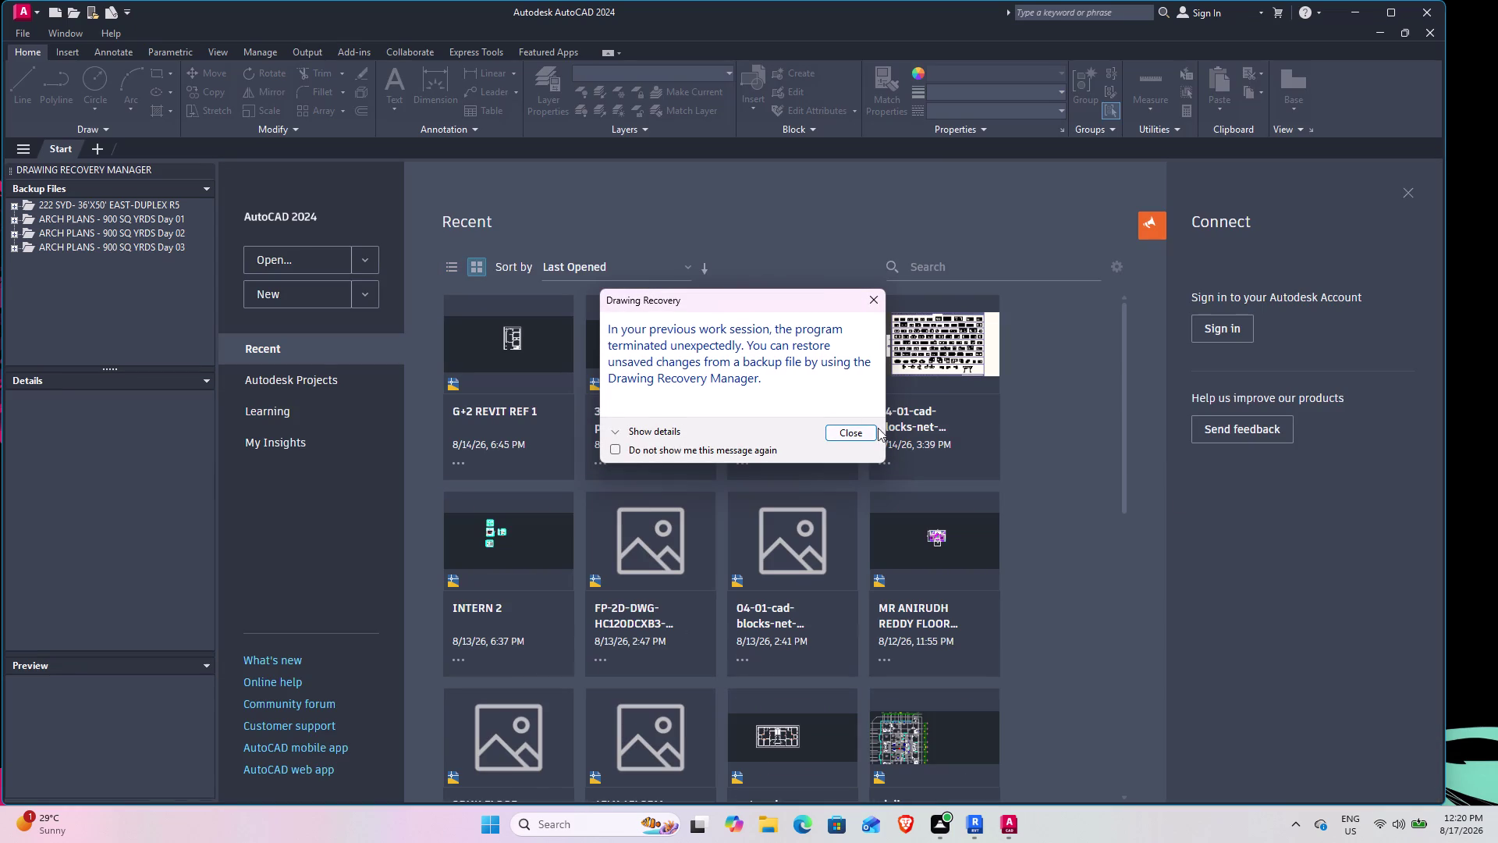
Dismiss the recovery notice and open ARCH PLANS - 900 SQ YRDS Day 03.
click(850, 434)
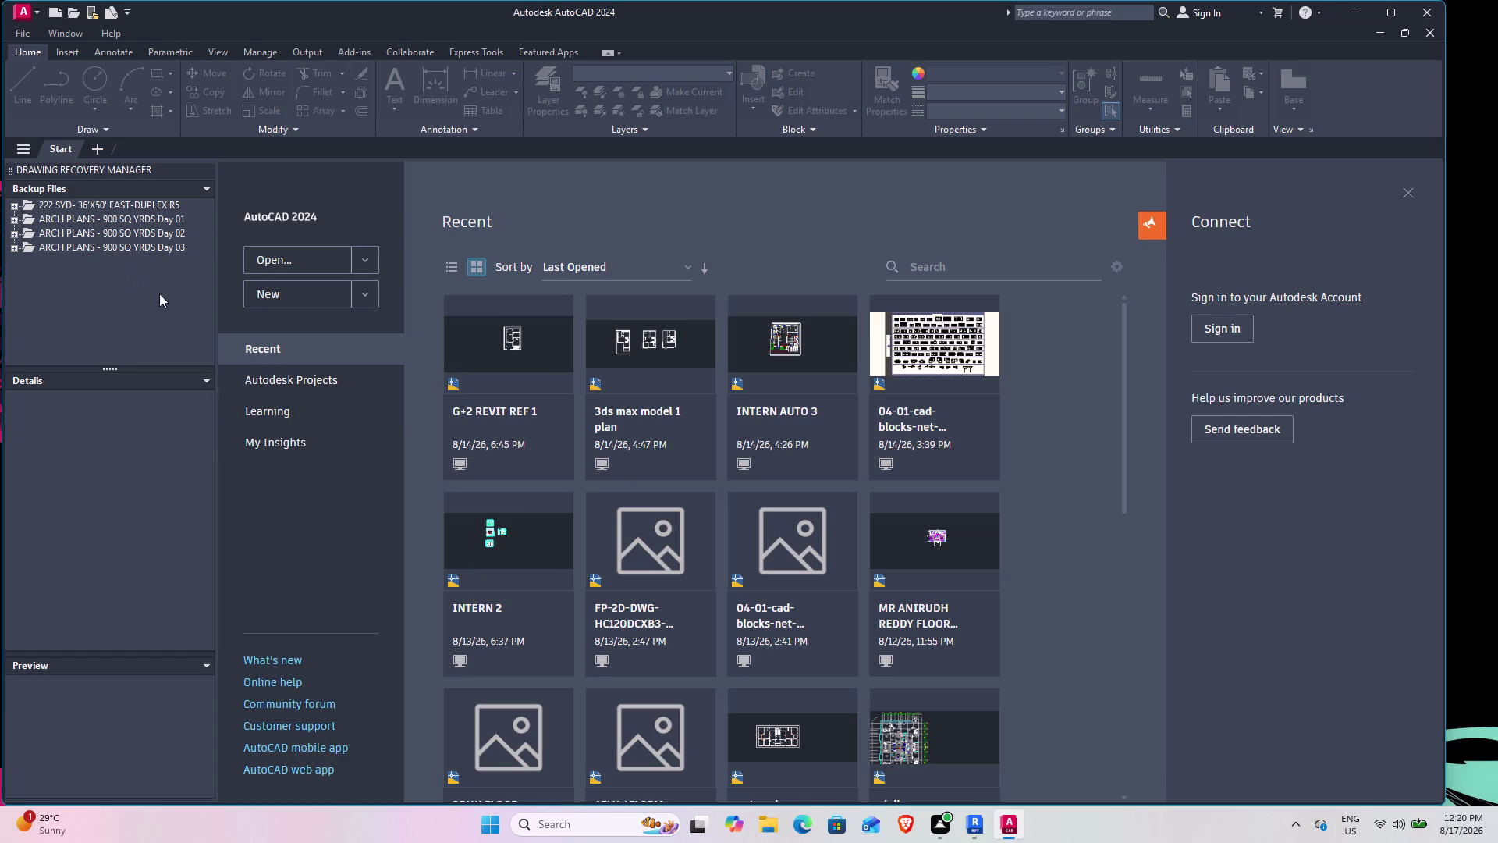
click(87, 246)
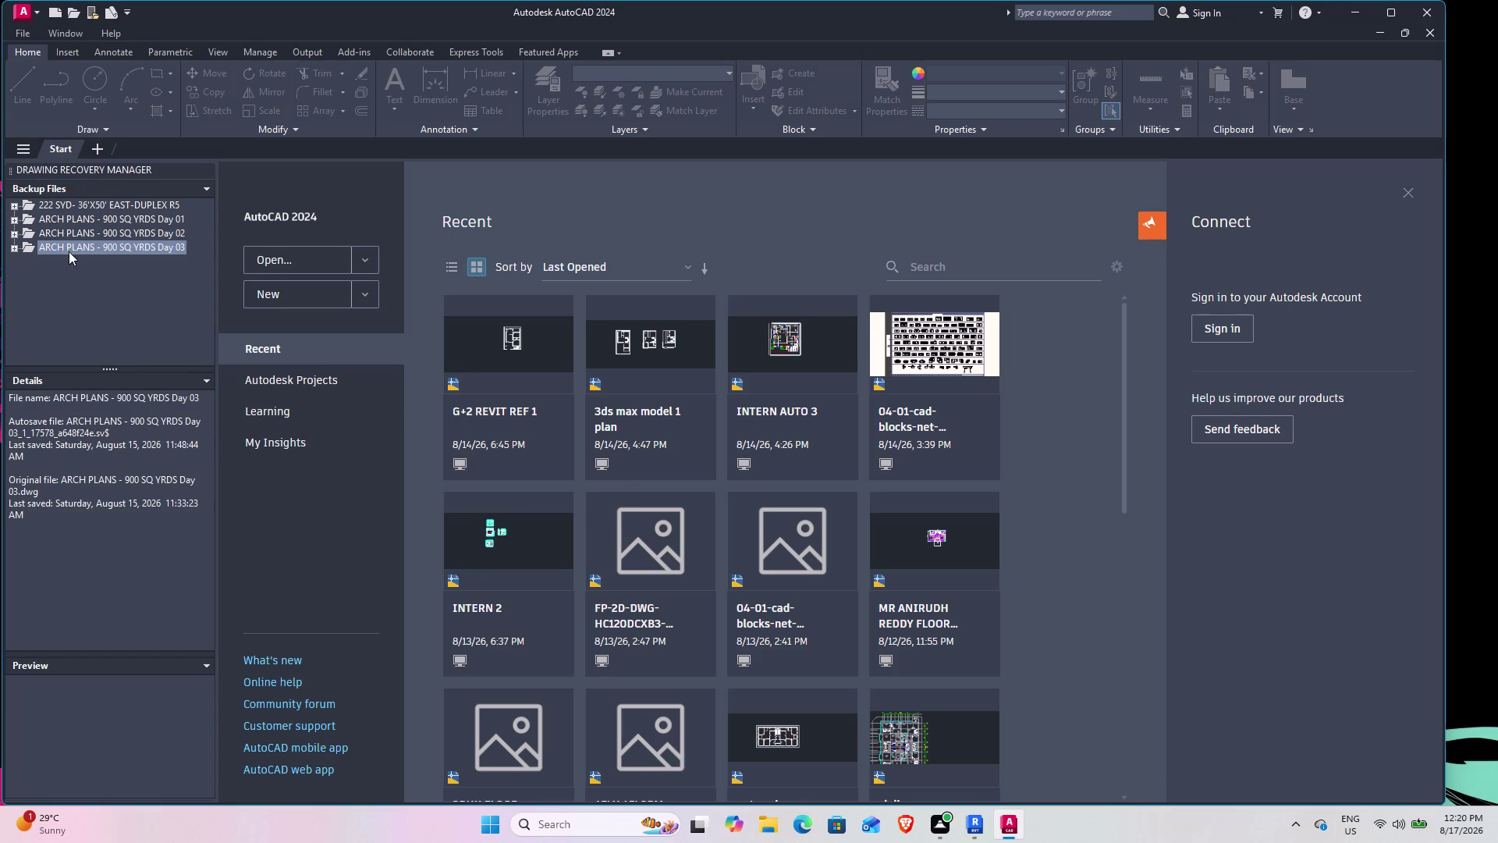
click(290, 261)
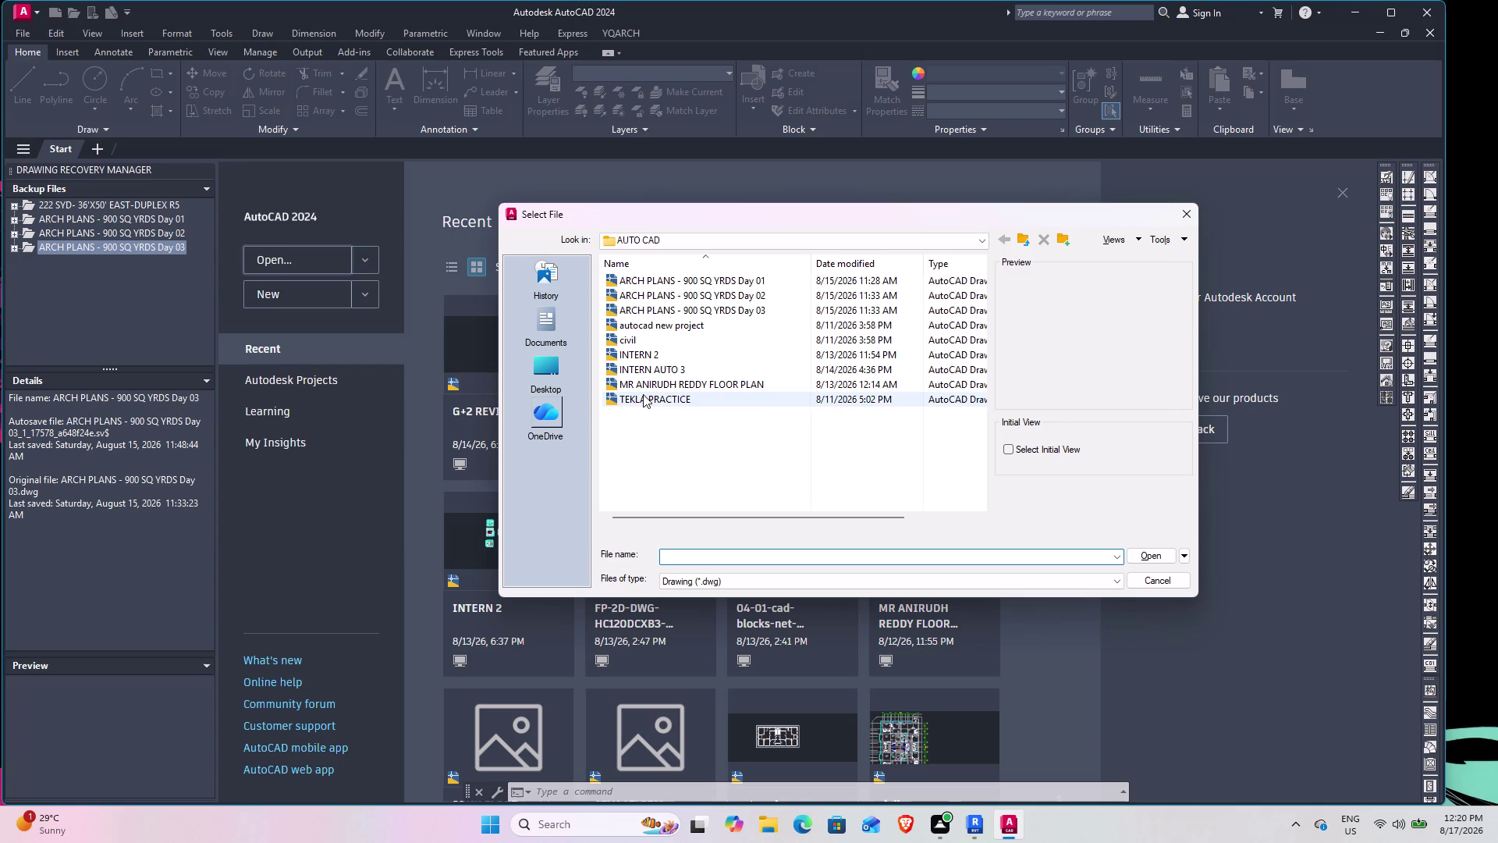
click(750, 309)
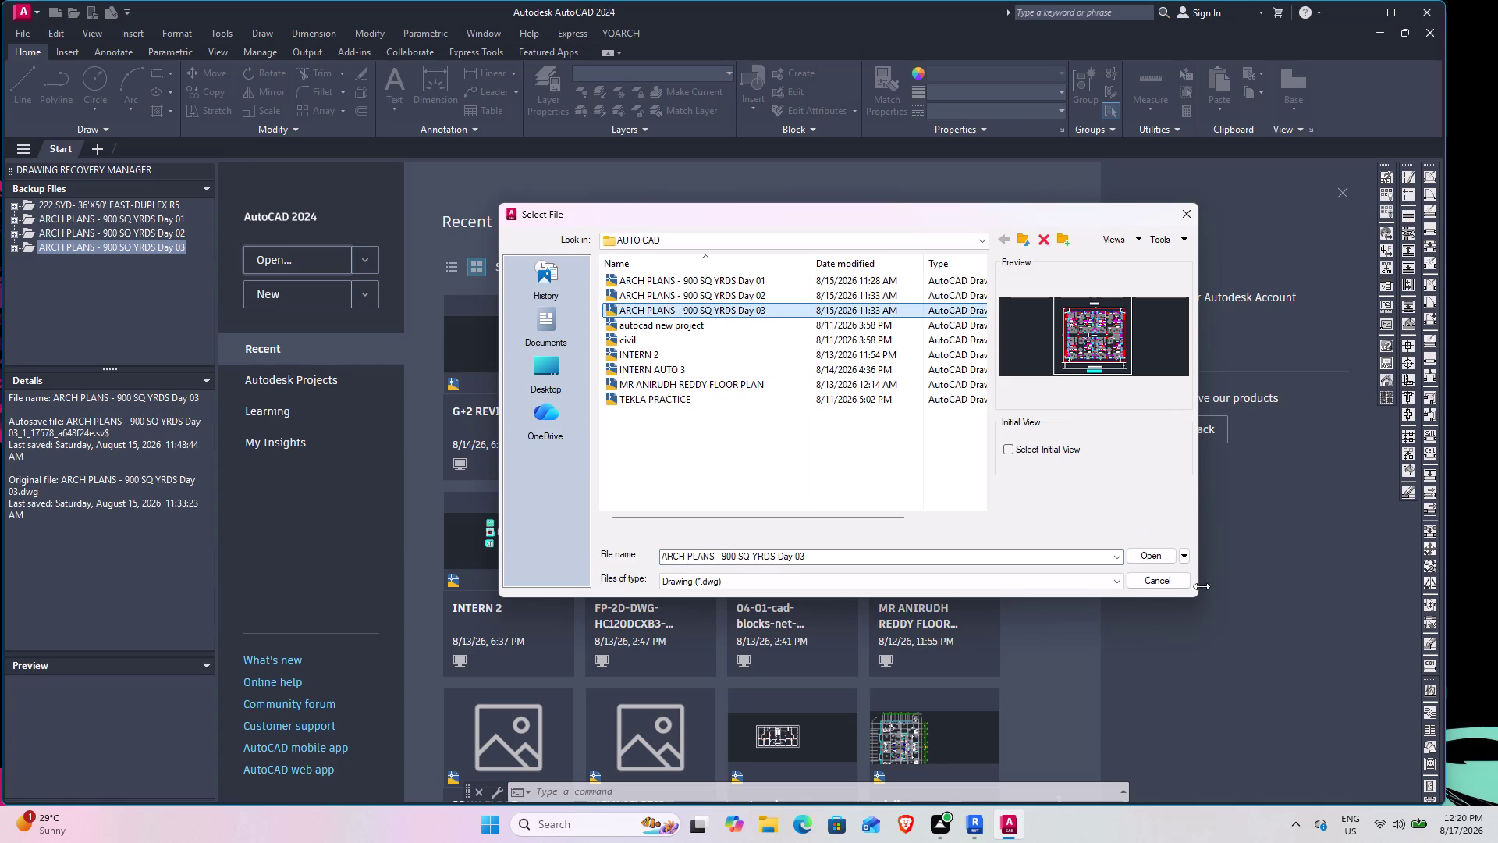
click(1137, 562)
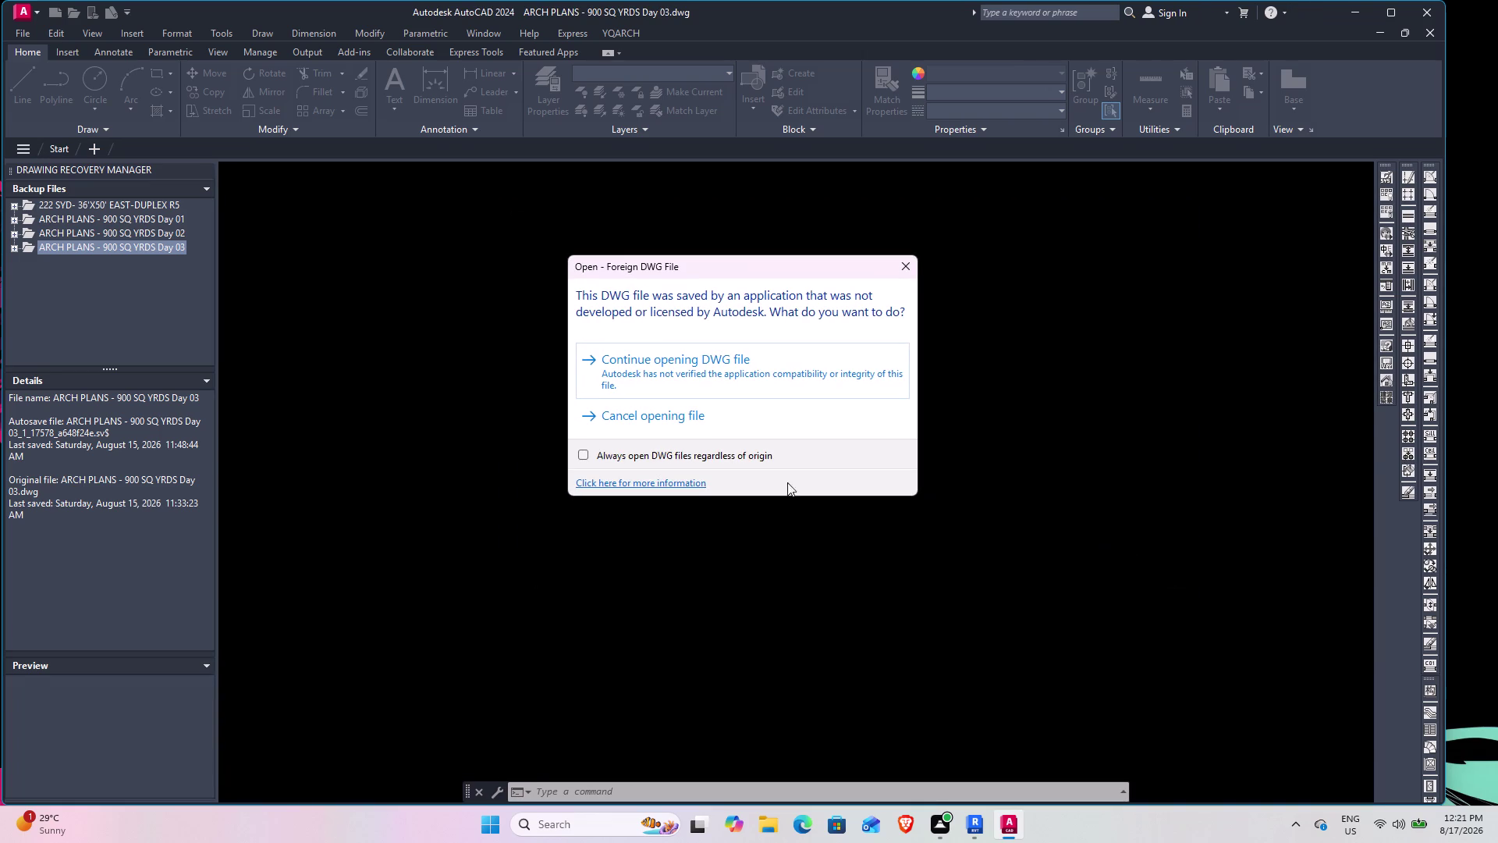
Accept the non-Autodesk DWG and proxy notices, then close Drawing Recovery Manager.
click(711, 373)
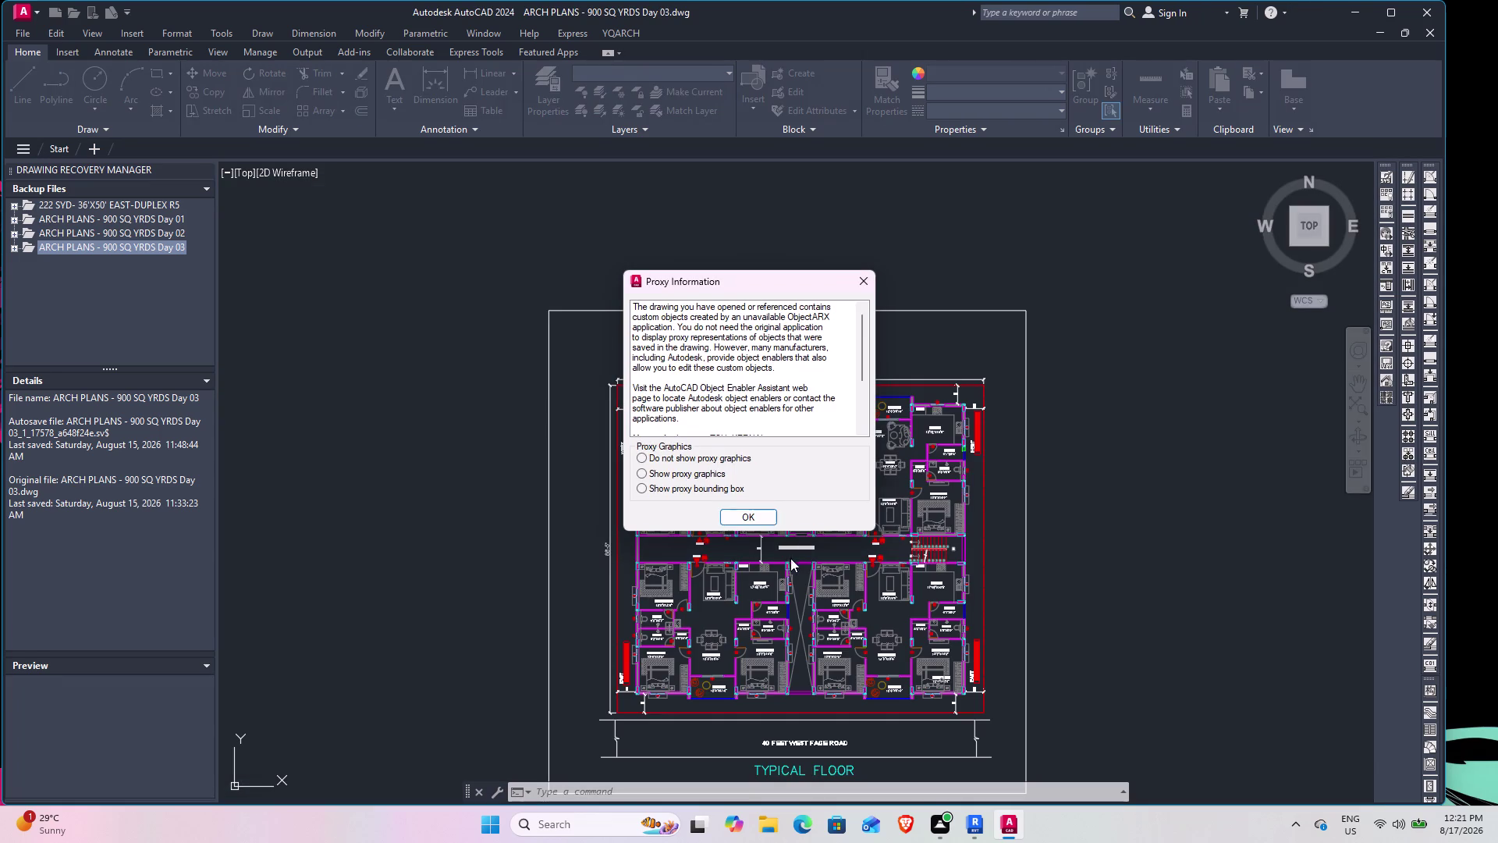
click(750, 521)
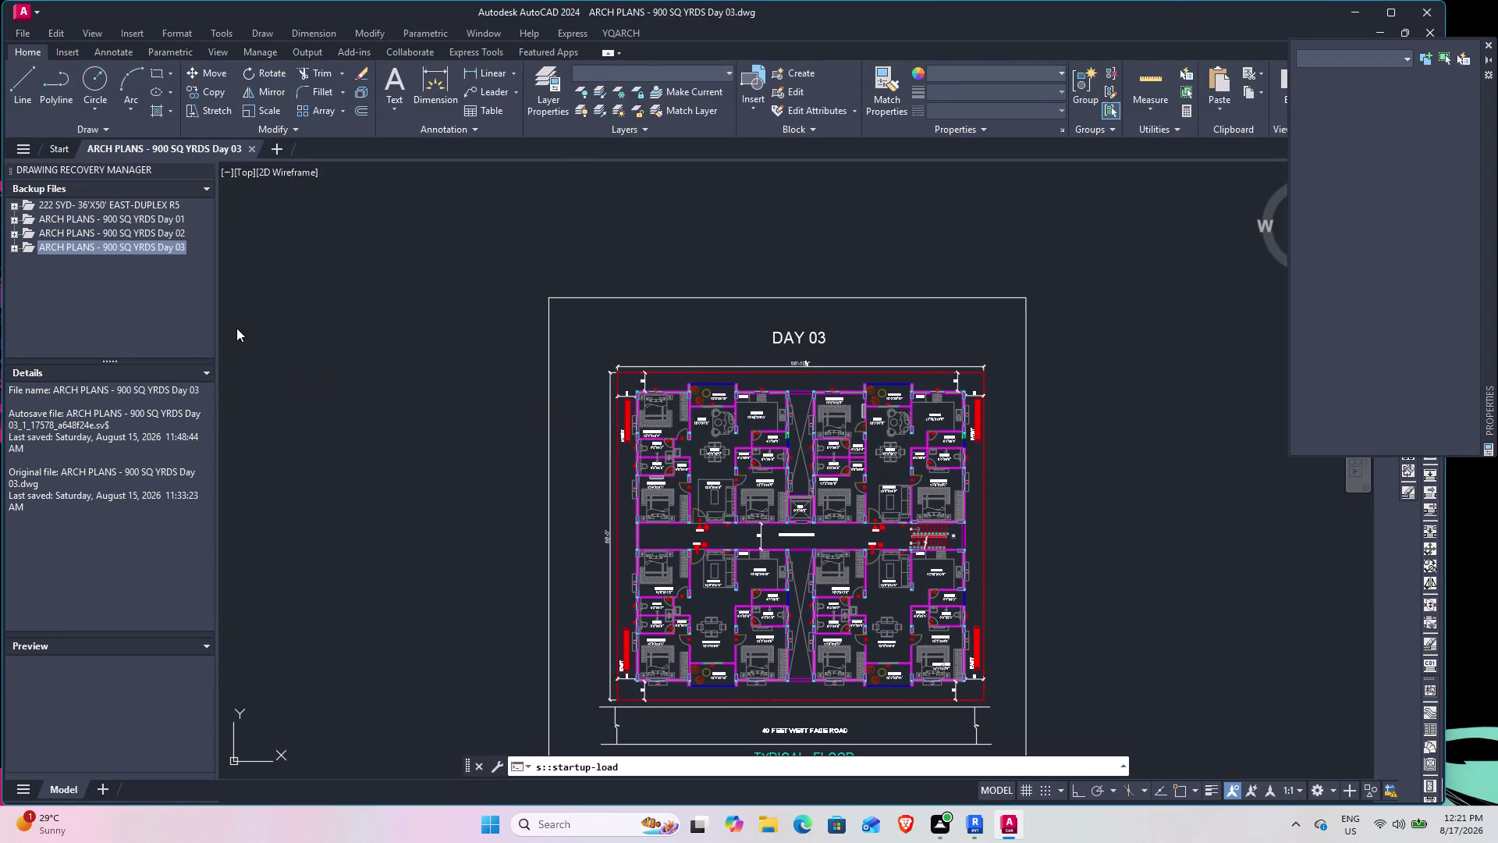
click(654, 391)
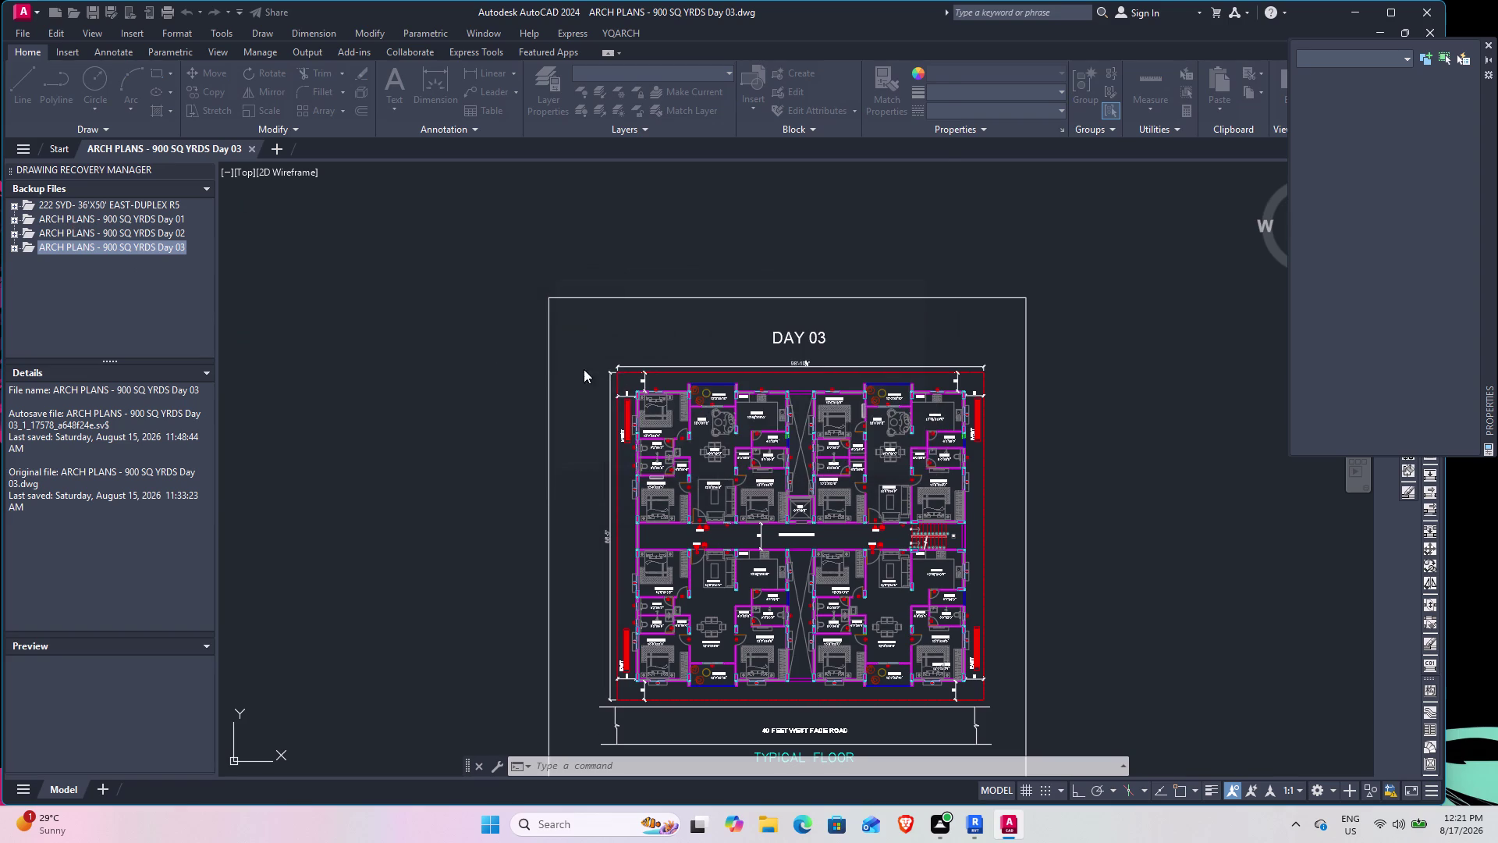
click(50, 85)
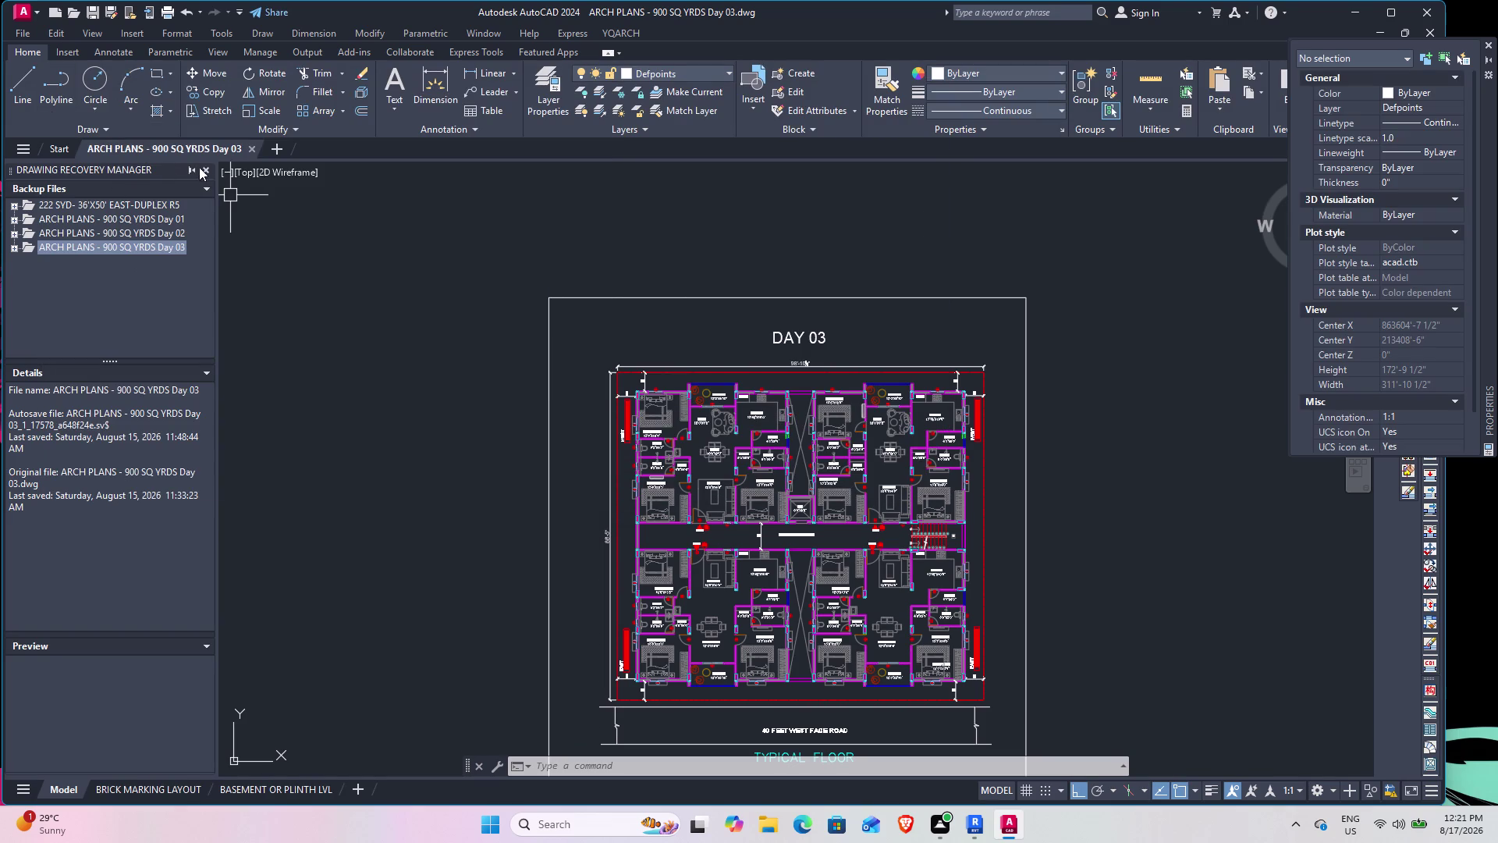
click(206, 168)
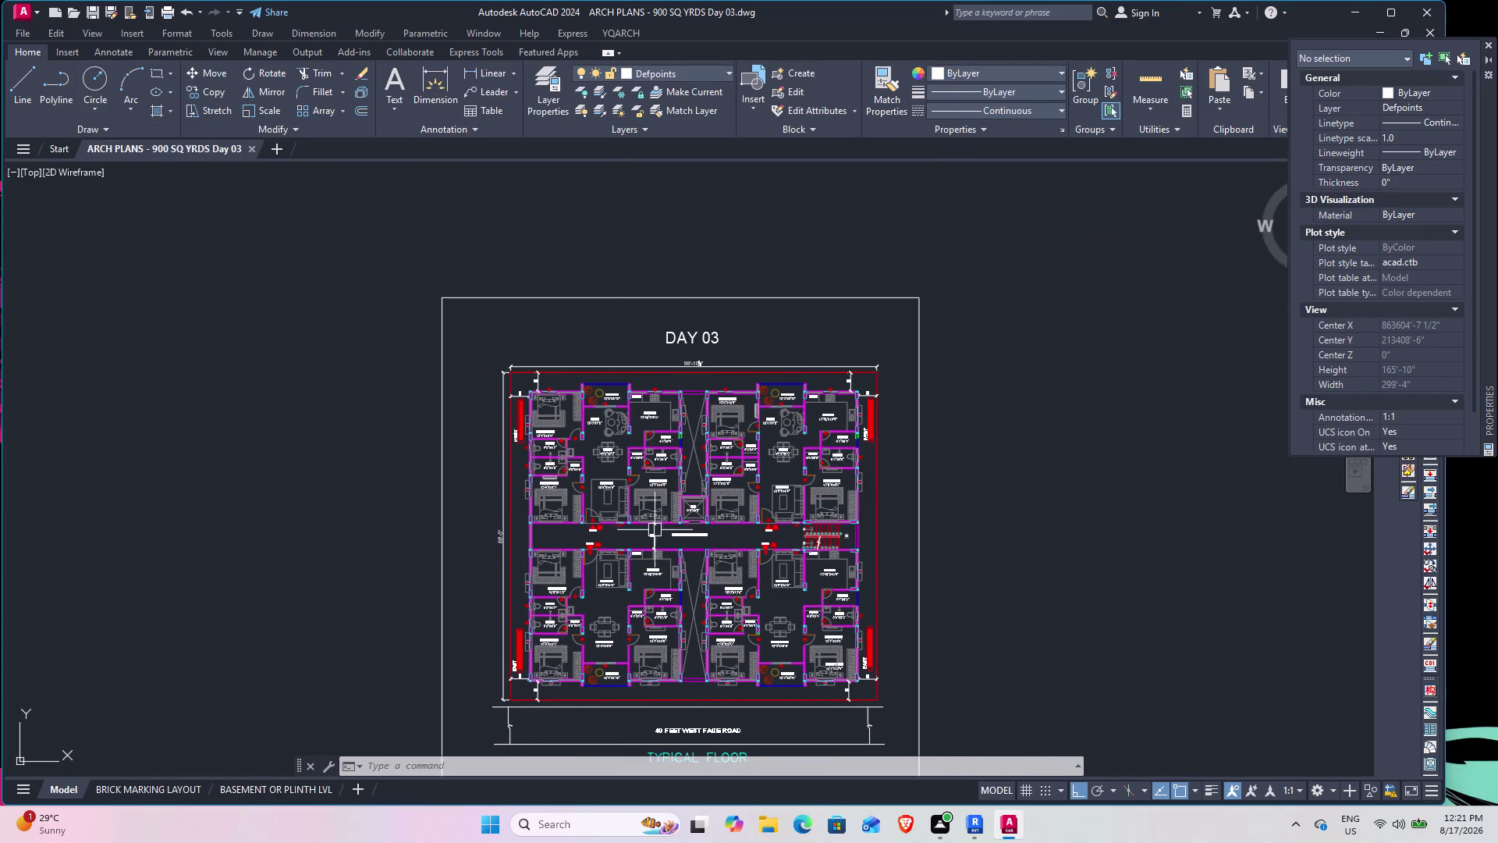
scroll(up, 3)
scroll(down, 3)
middle_drag(528, 648, 528, 630)
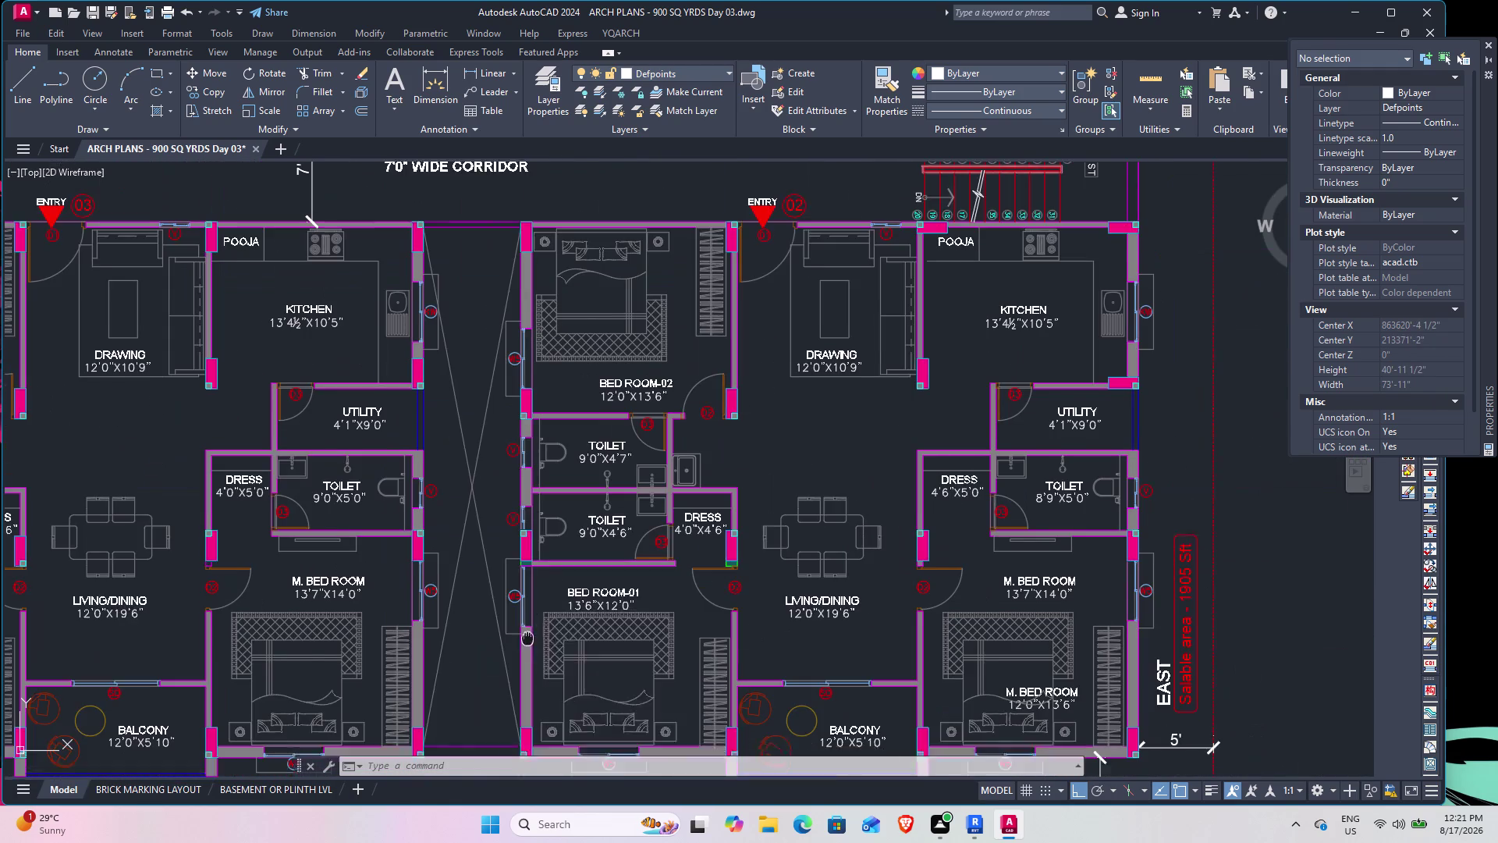
middle_drag(527, 630, 563, 493)
middle_drag(372, 607, 535, 663)
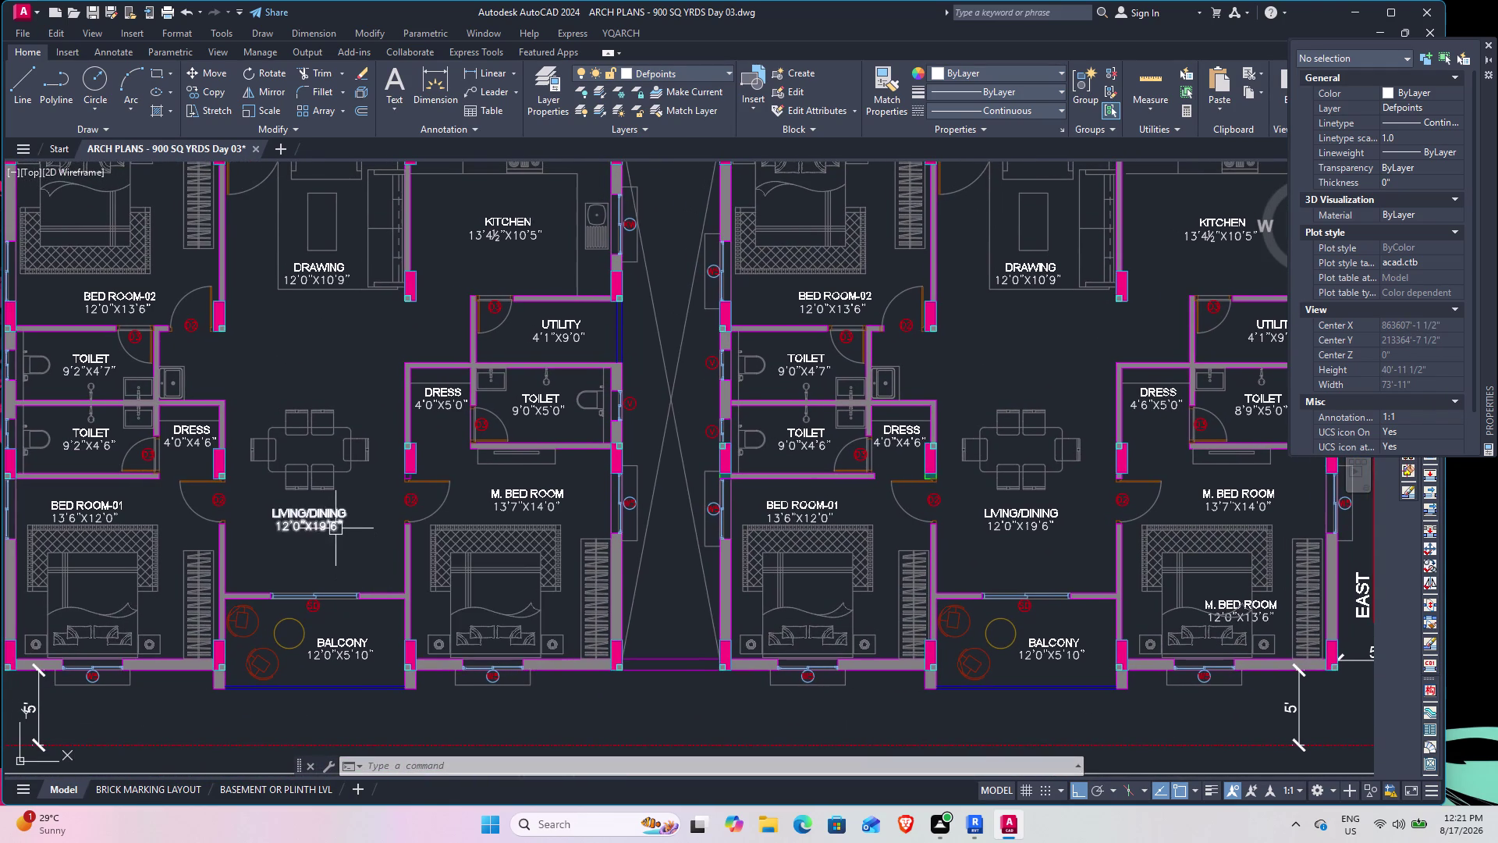
scroll(down, 3)
scroll(up, 3)
scroll(down, 3)
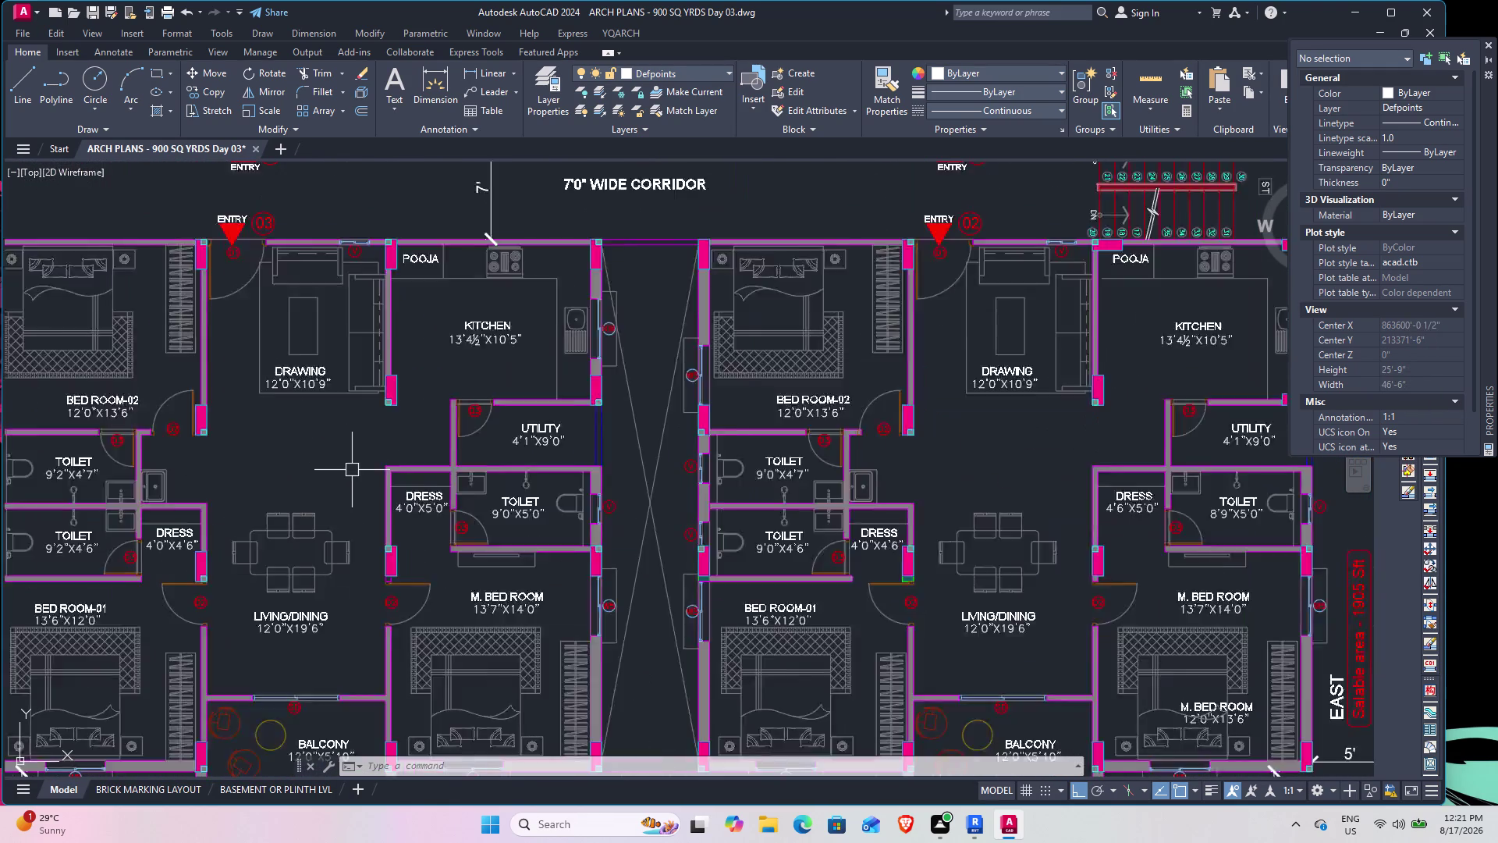
scroll(down, 3)
scroll(up, 3)
scroll(down, 3)
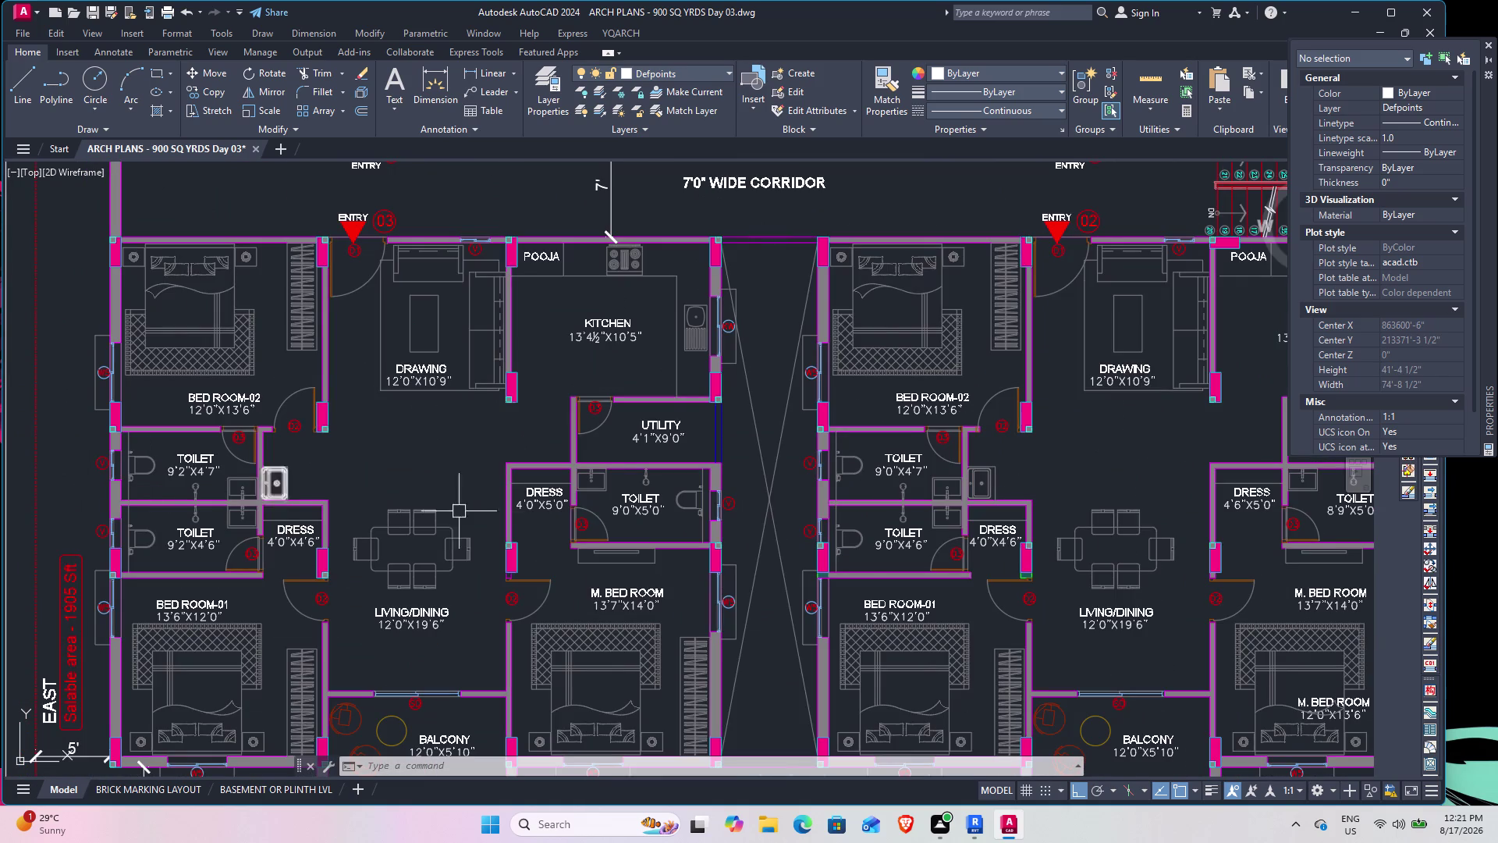
scroll(down, 3)
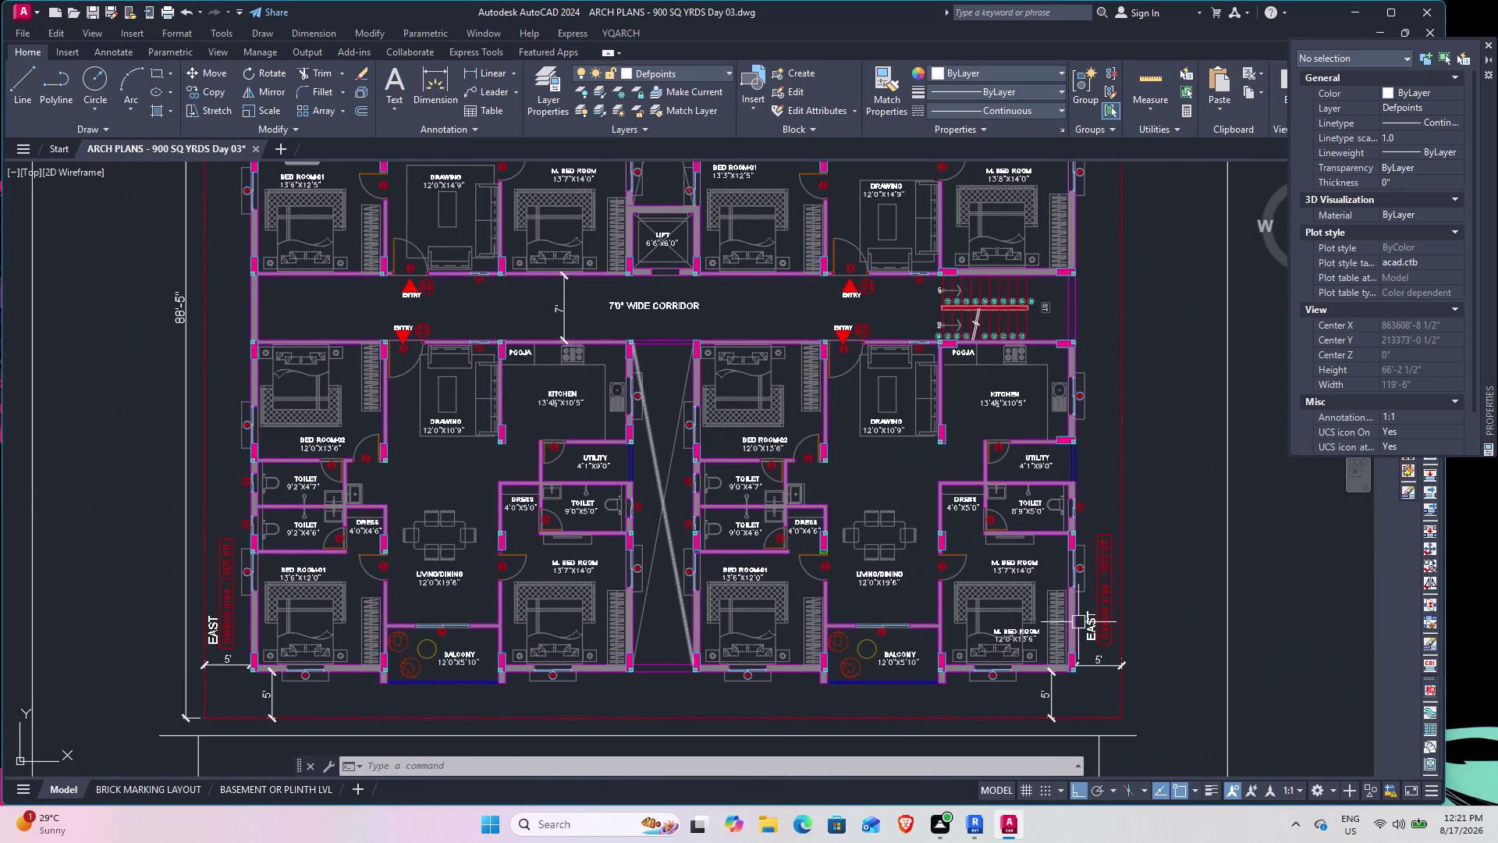
middle_drag(1036, 628, 874, 667)
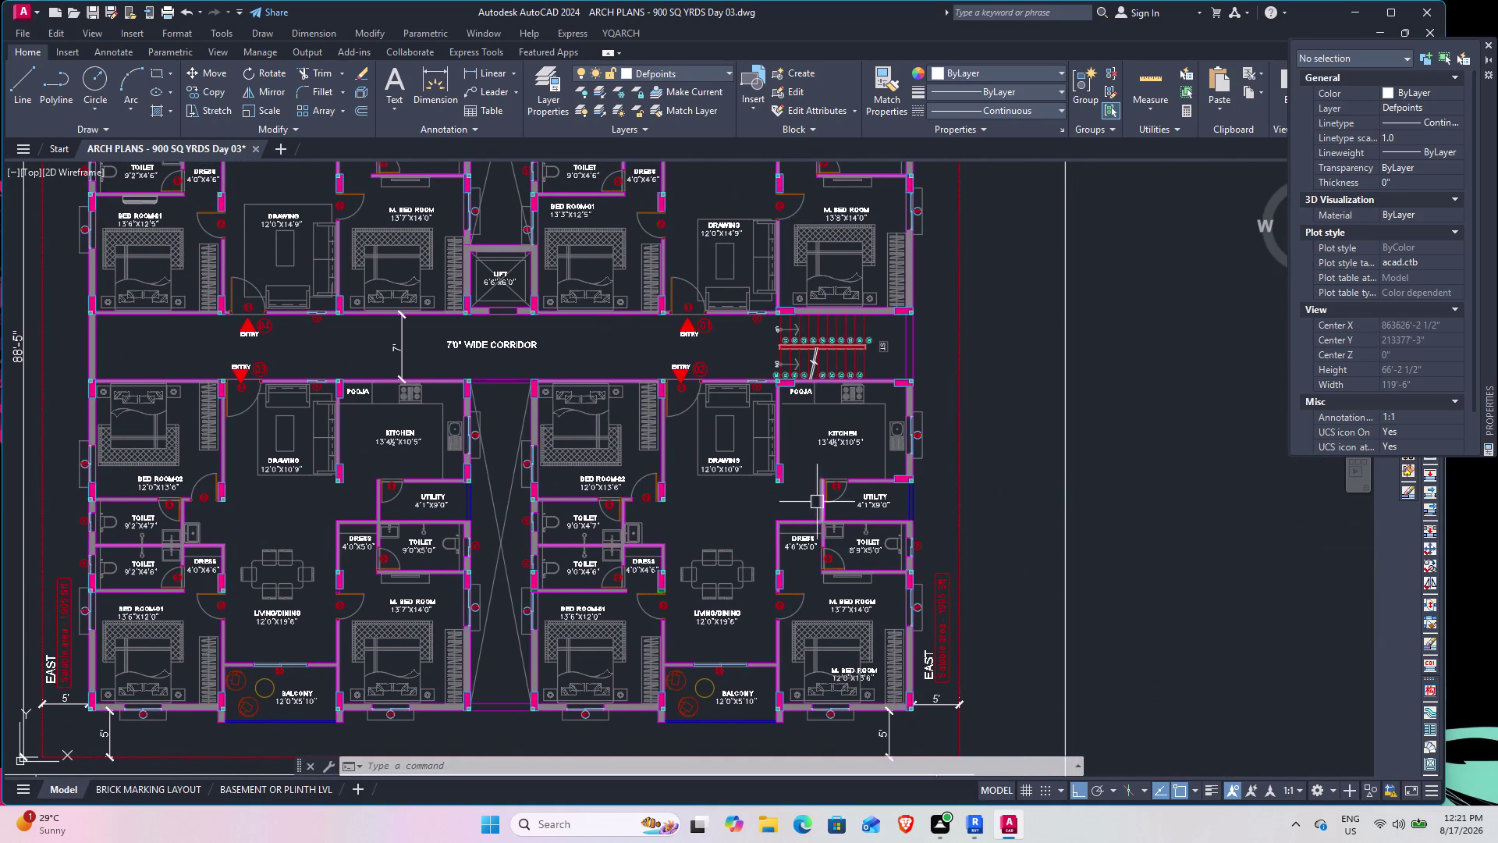
scroll(up, 3)
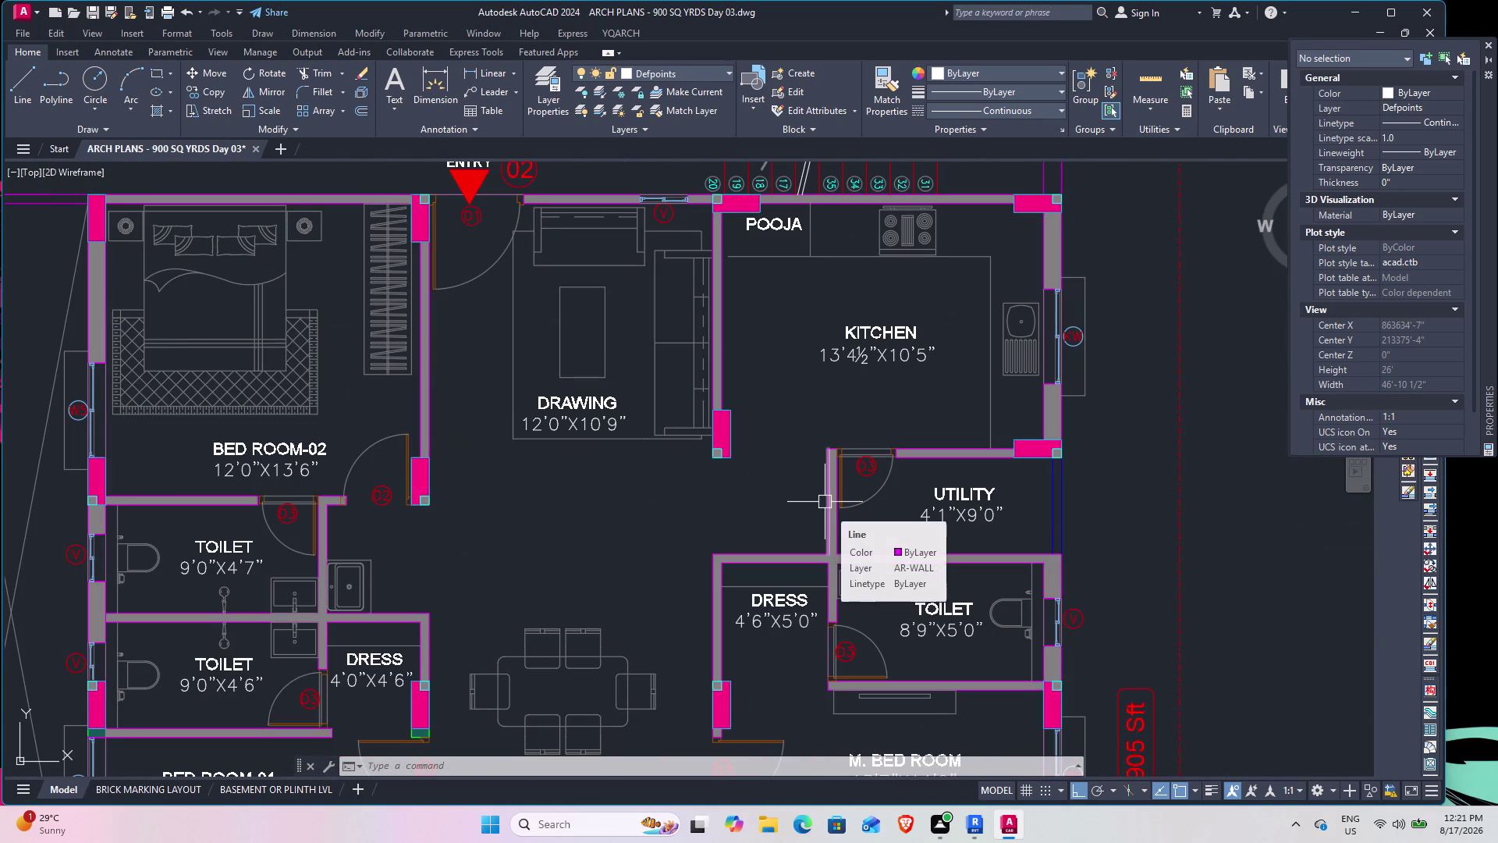
scroll(down, 3)
scroll(up, 3)
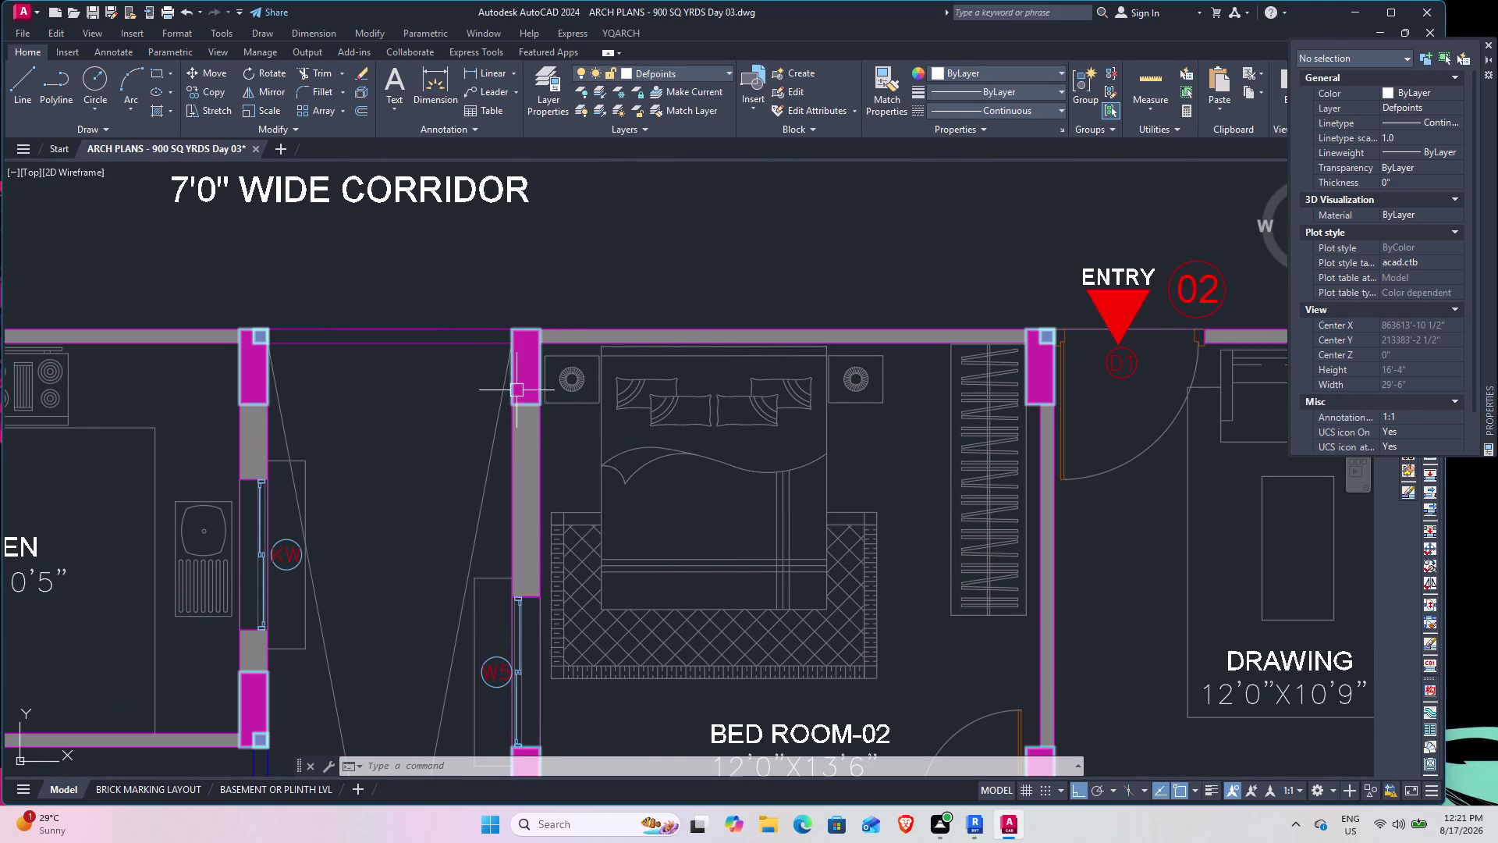
scroll(down, 3)
middle_drag(306, 536, 302, 536)
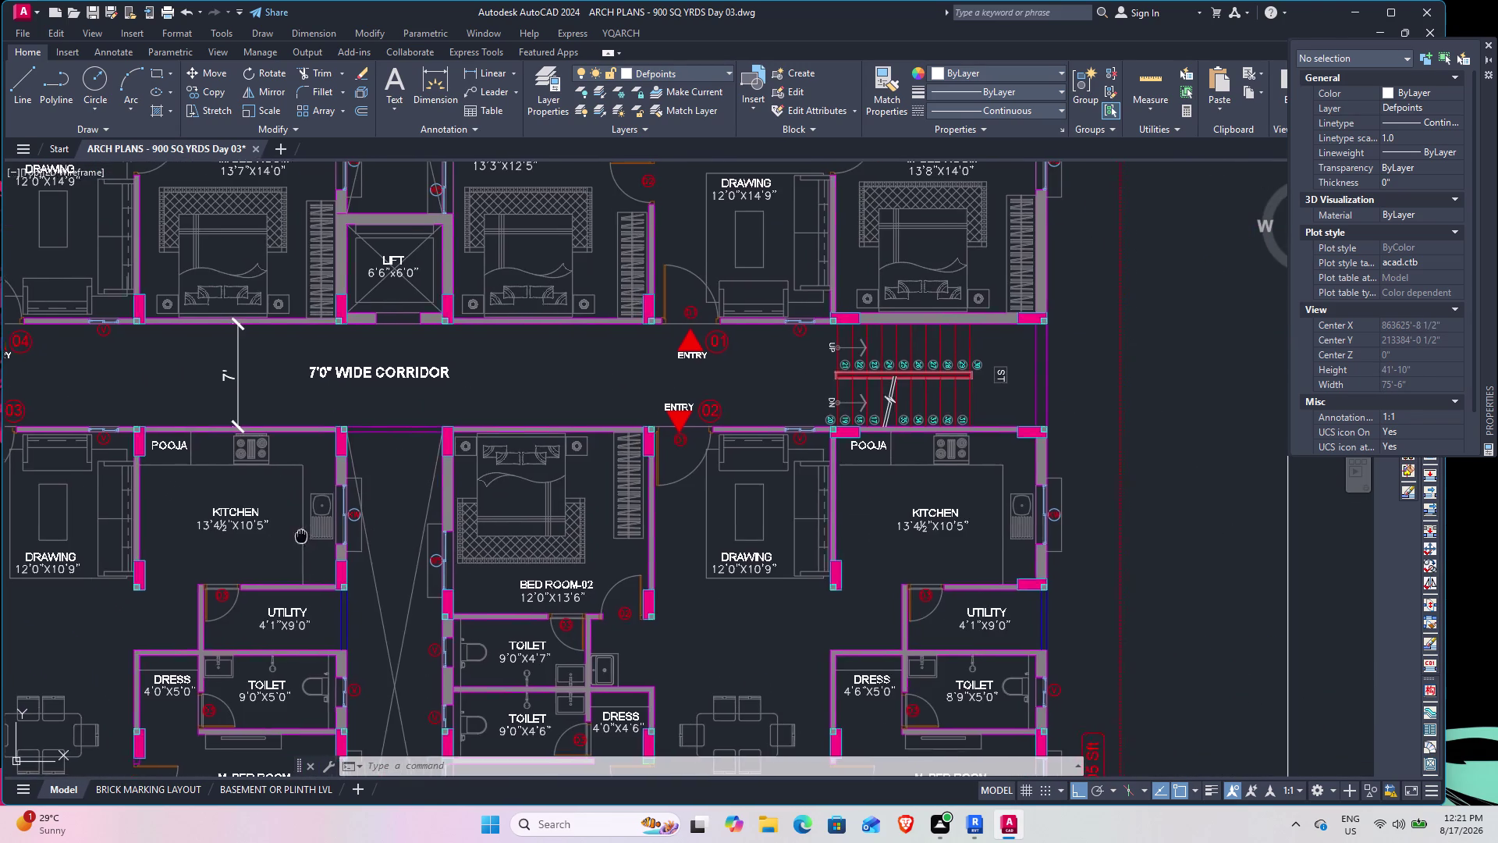
middle_drag(302, 537, 370, 402)
scroll(down, 3)
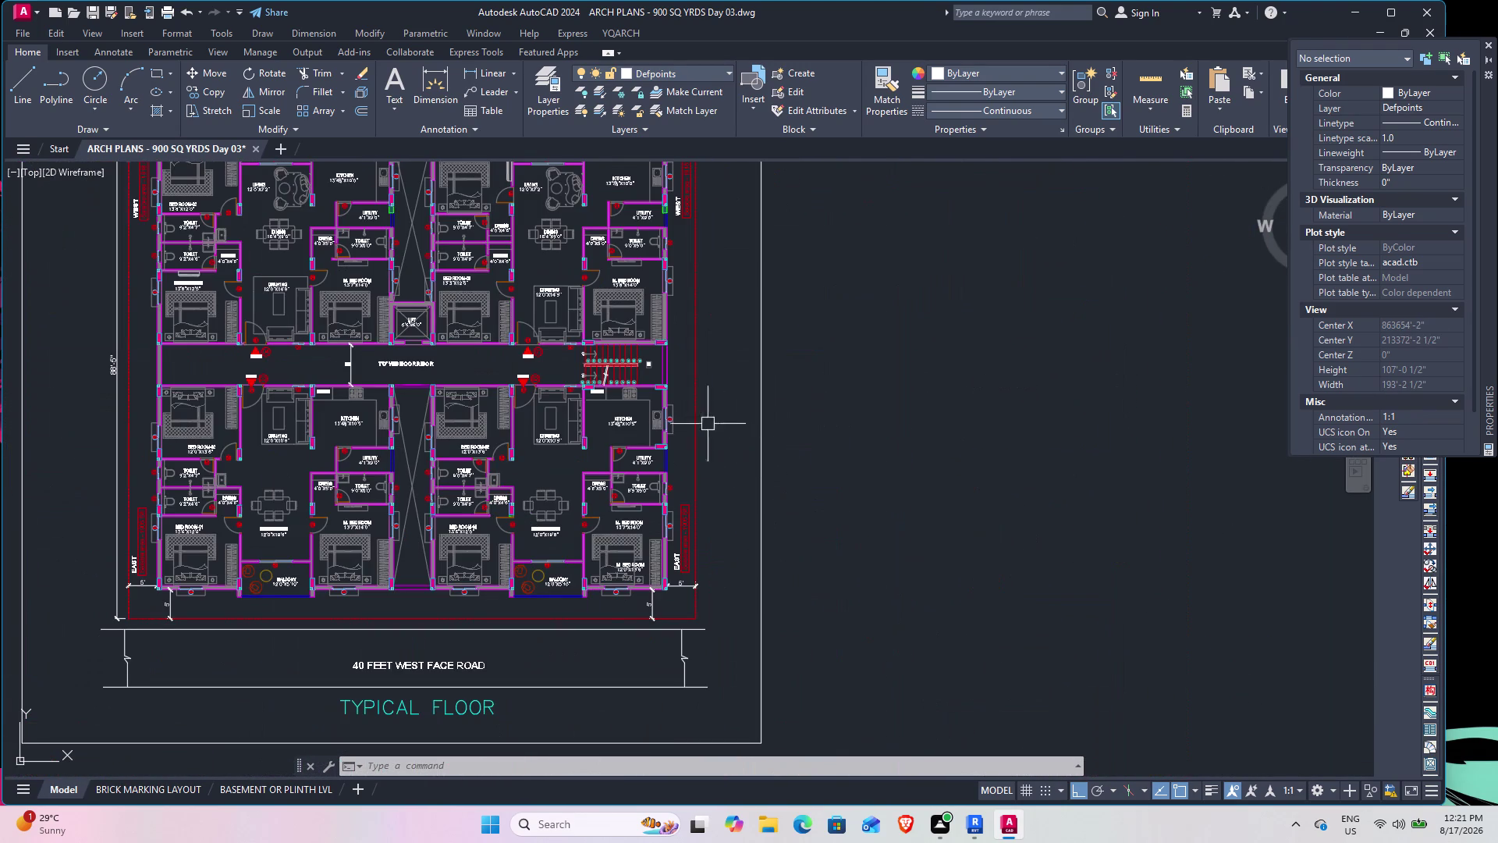
scroll(up, 3)
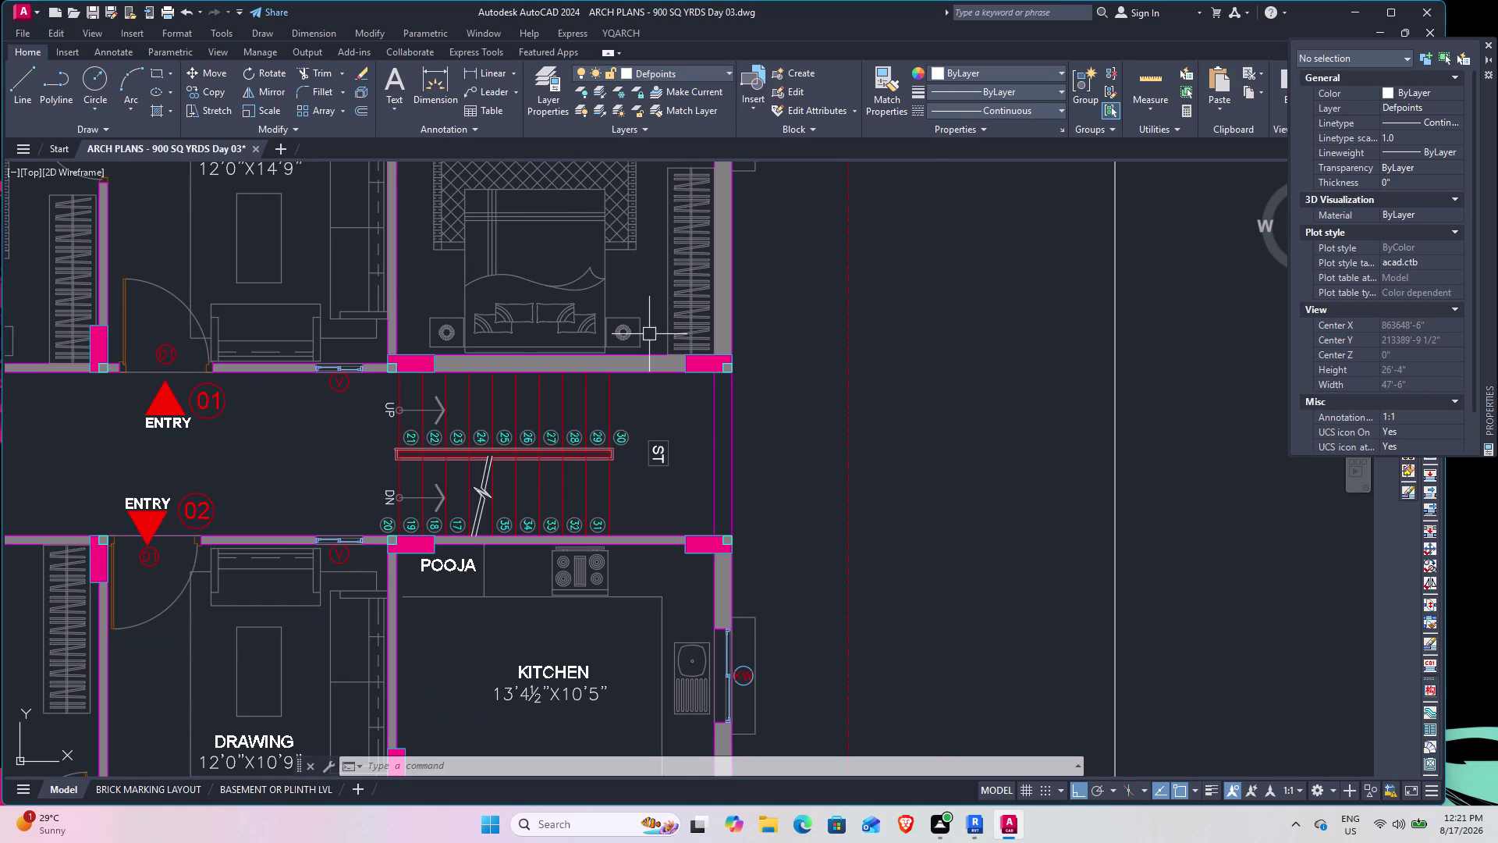
scroll(down, 3)
middle_drag(625, 369, 780, 605)
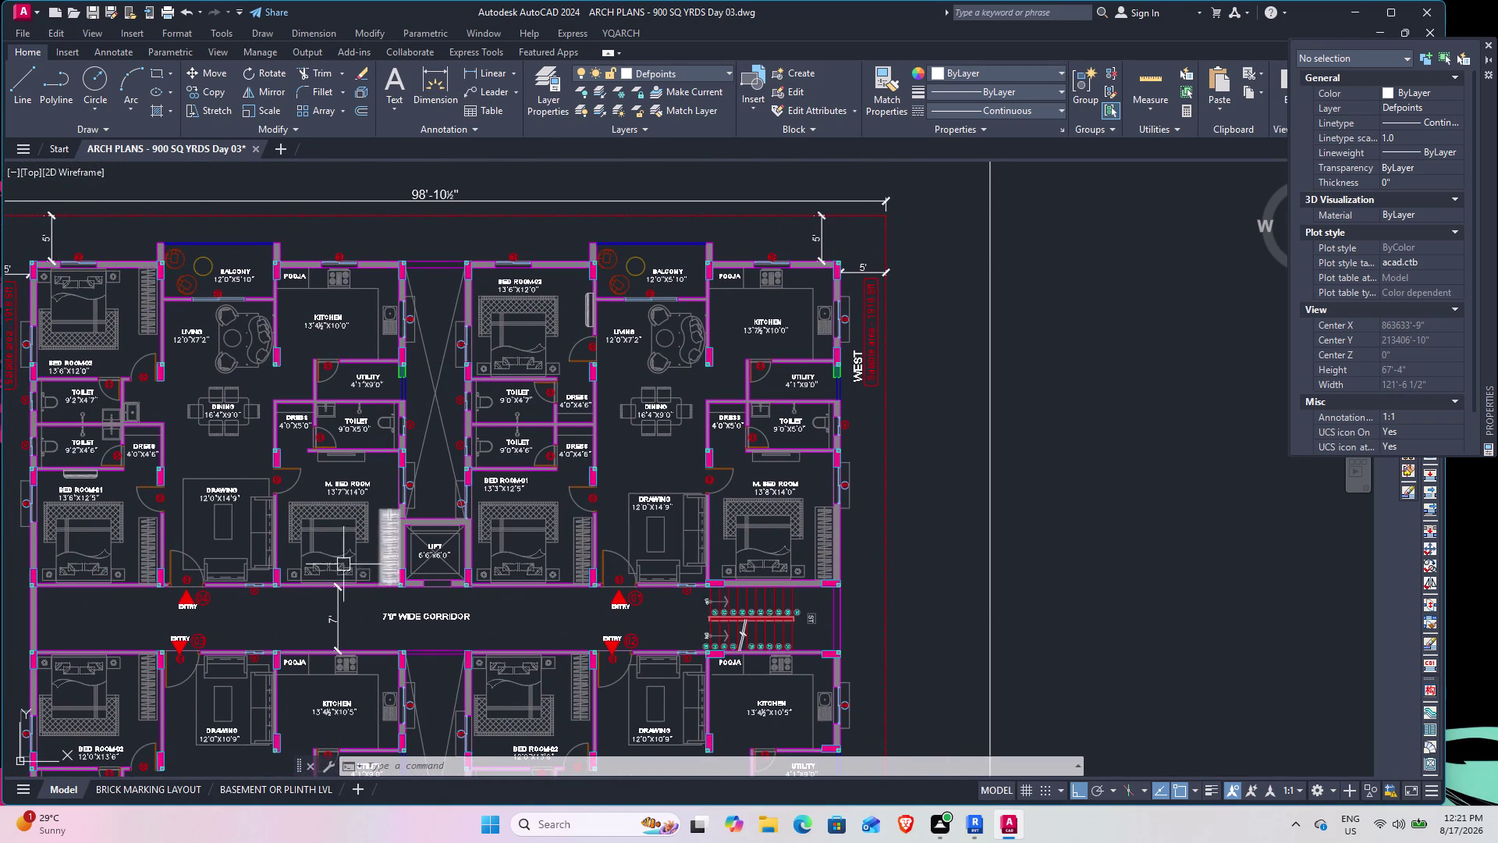
scroll(up, 3)
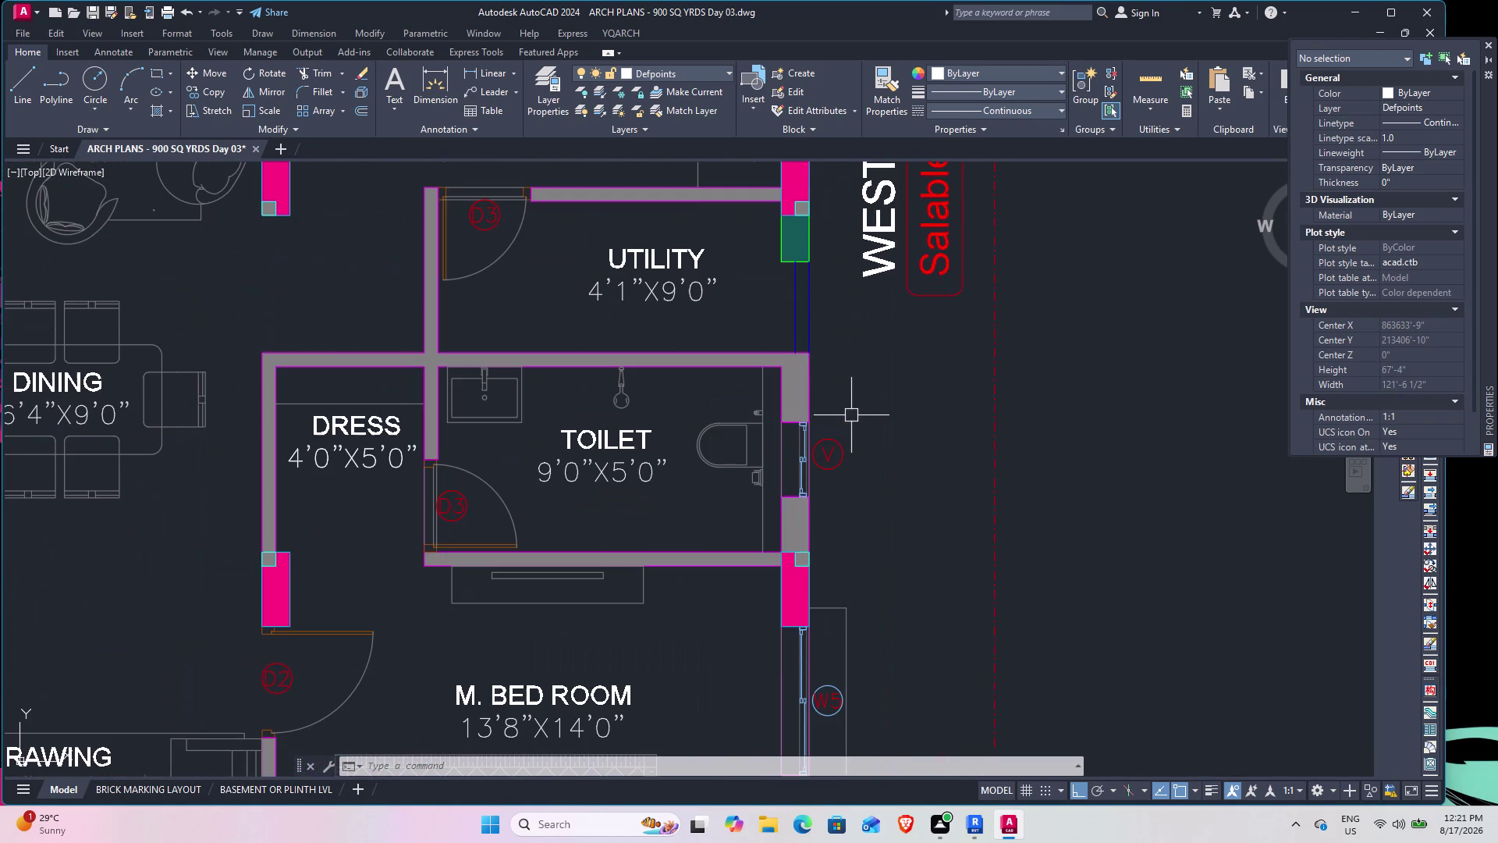
scroll(up, 3)
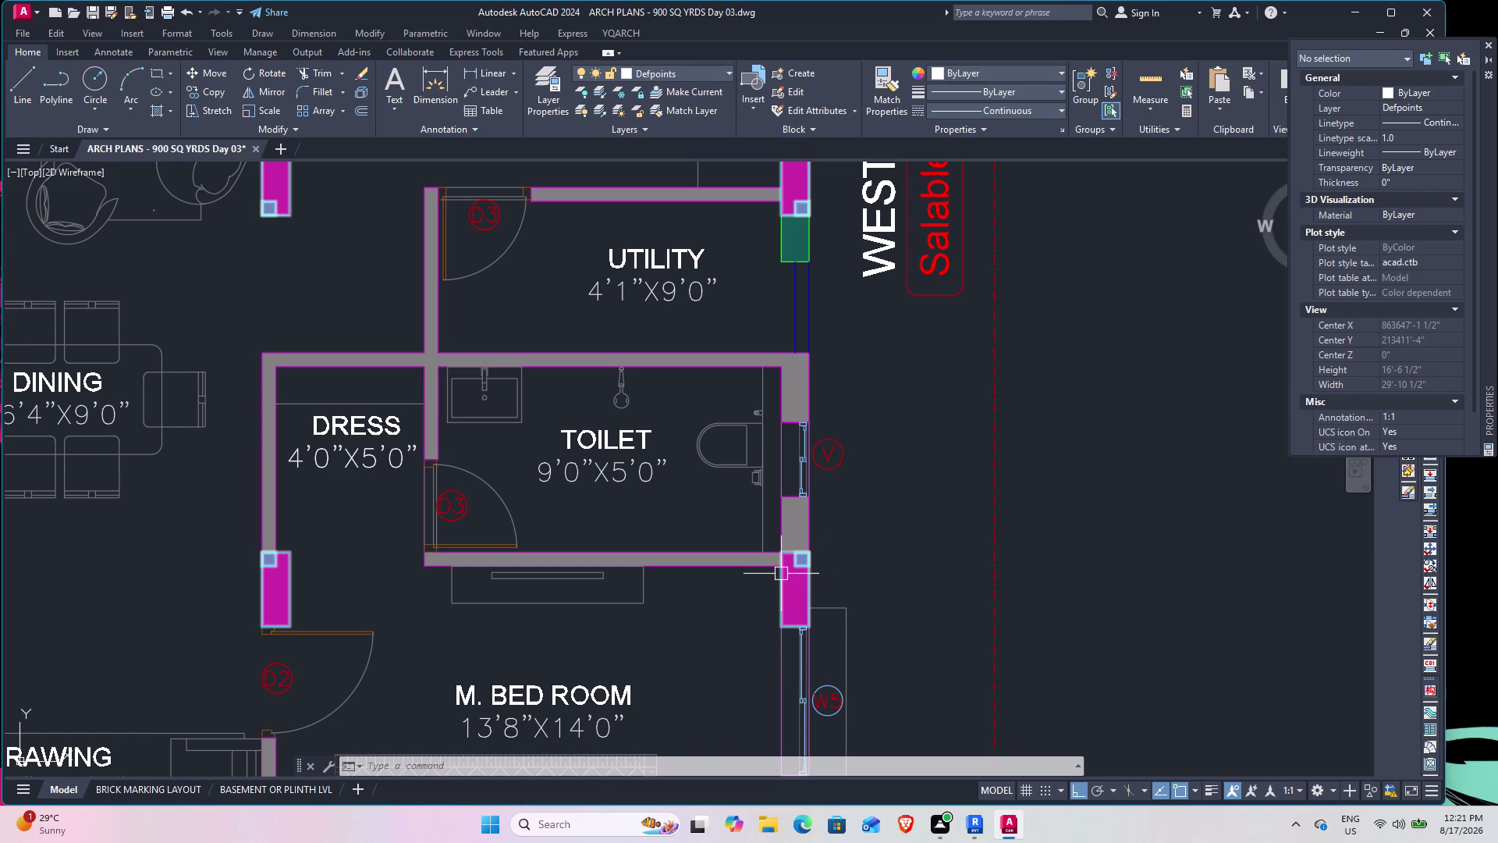
click(779, 574)
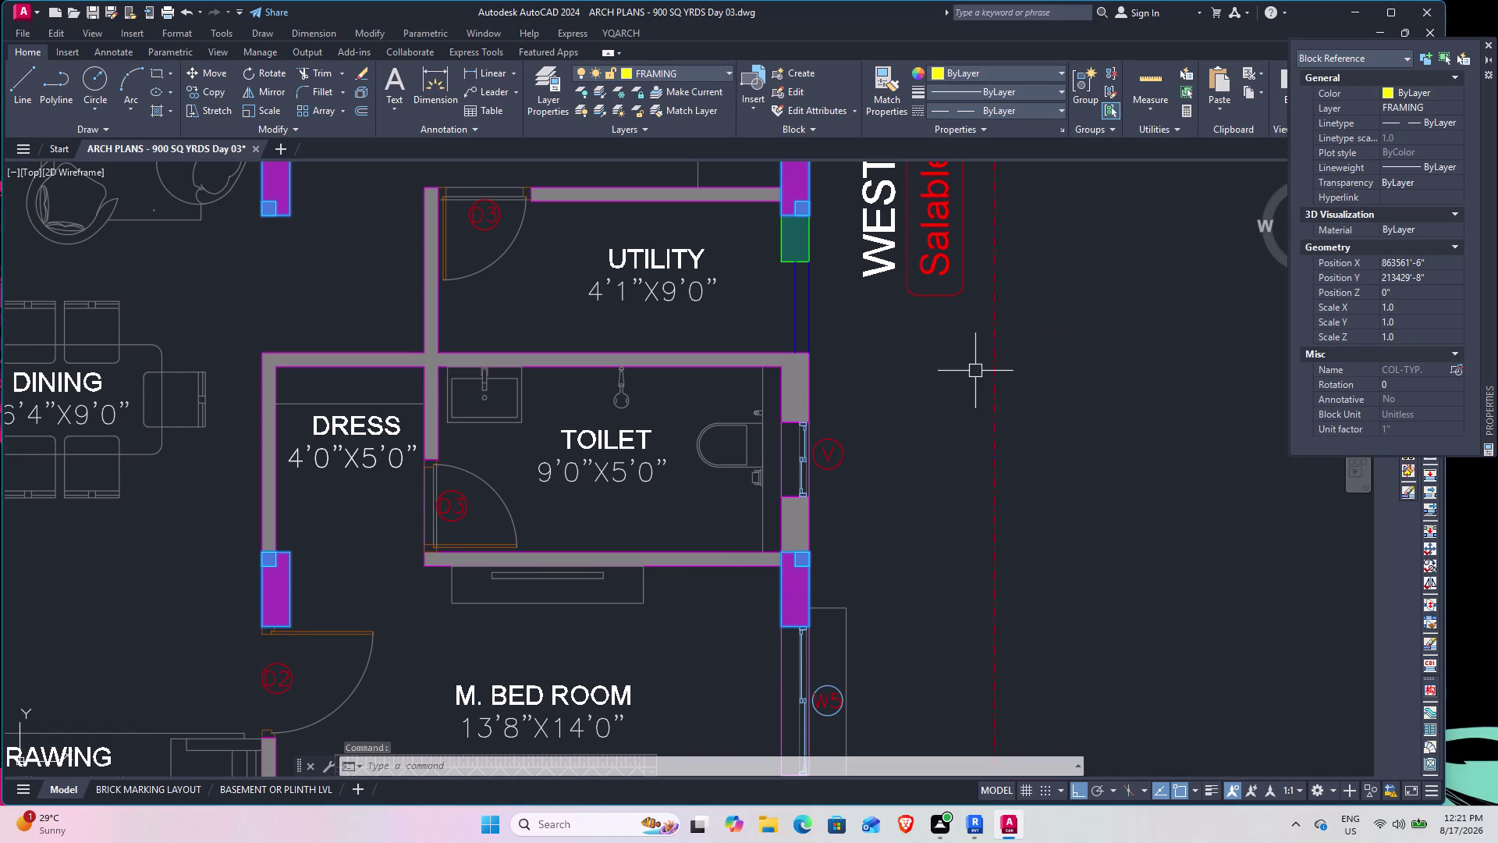
Check the layer list without changes and zoom out to the whole typical floor plan.
click(686, 67)
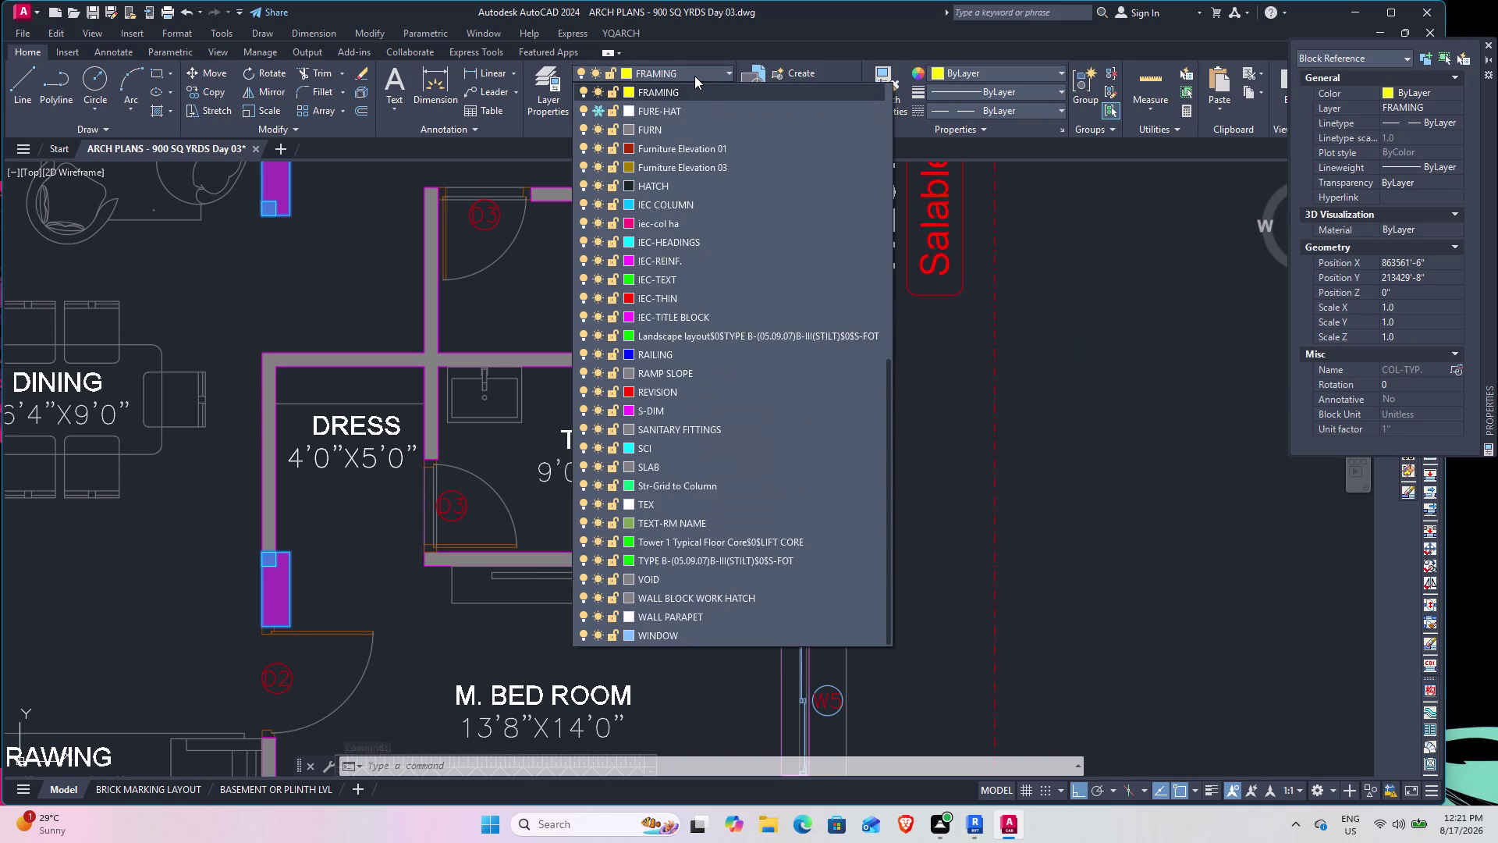
click(1148, 409)
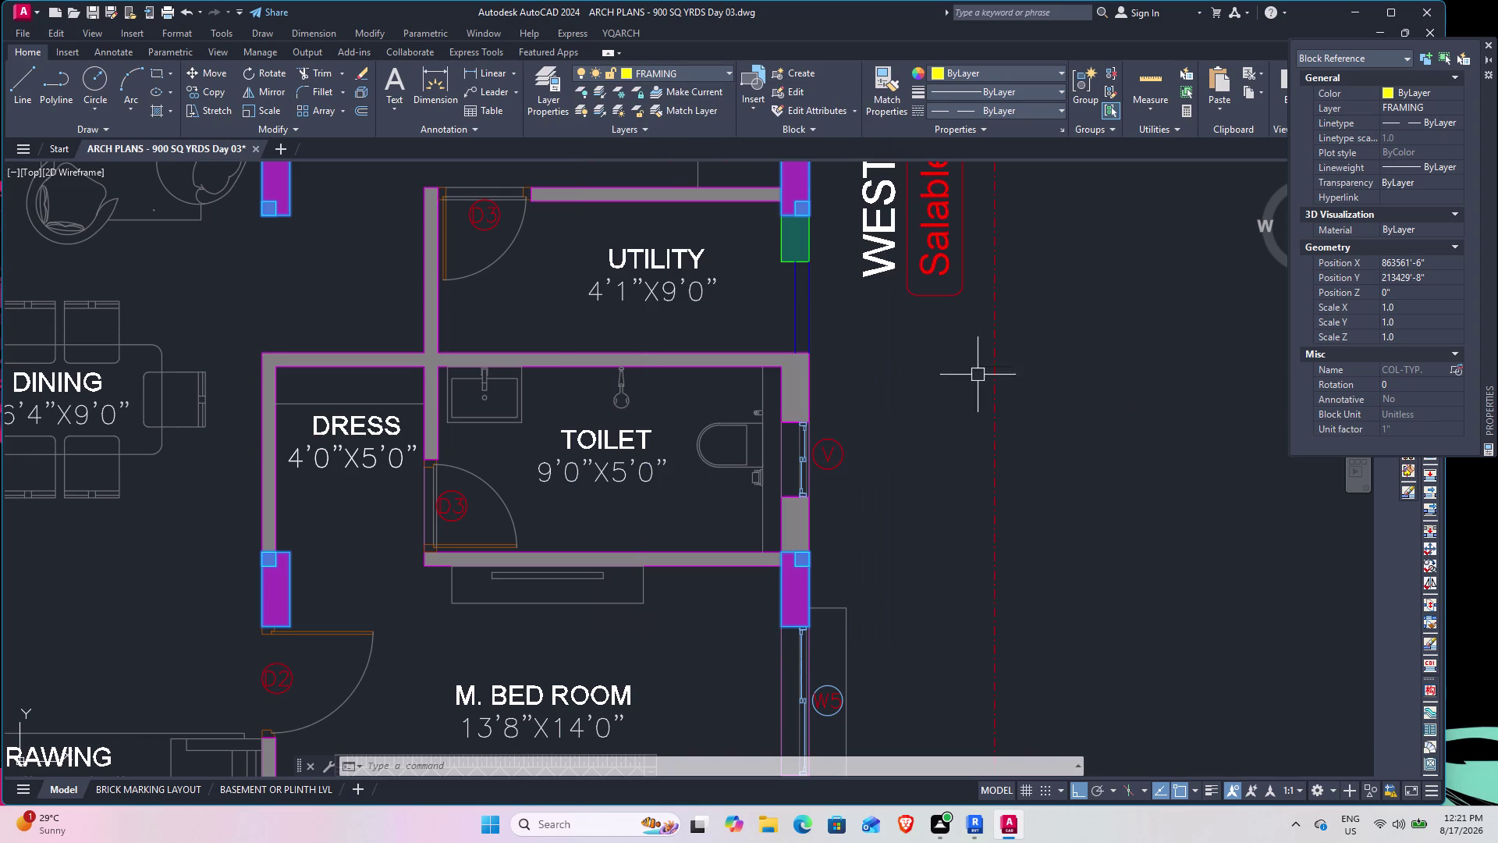
scroll(down, 3)
middle_drag(393, 395, 654, 357)
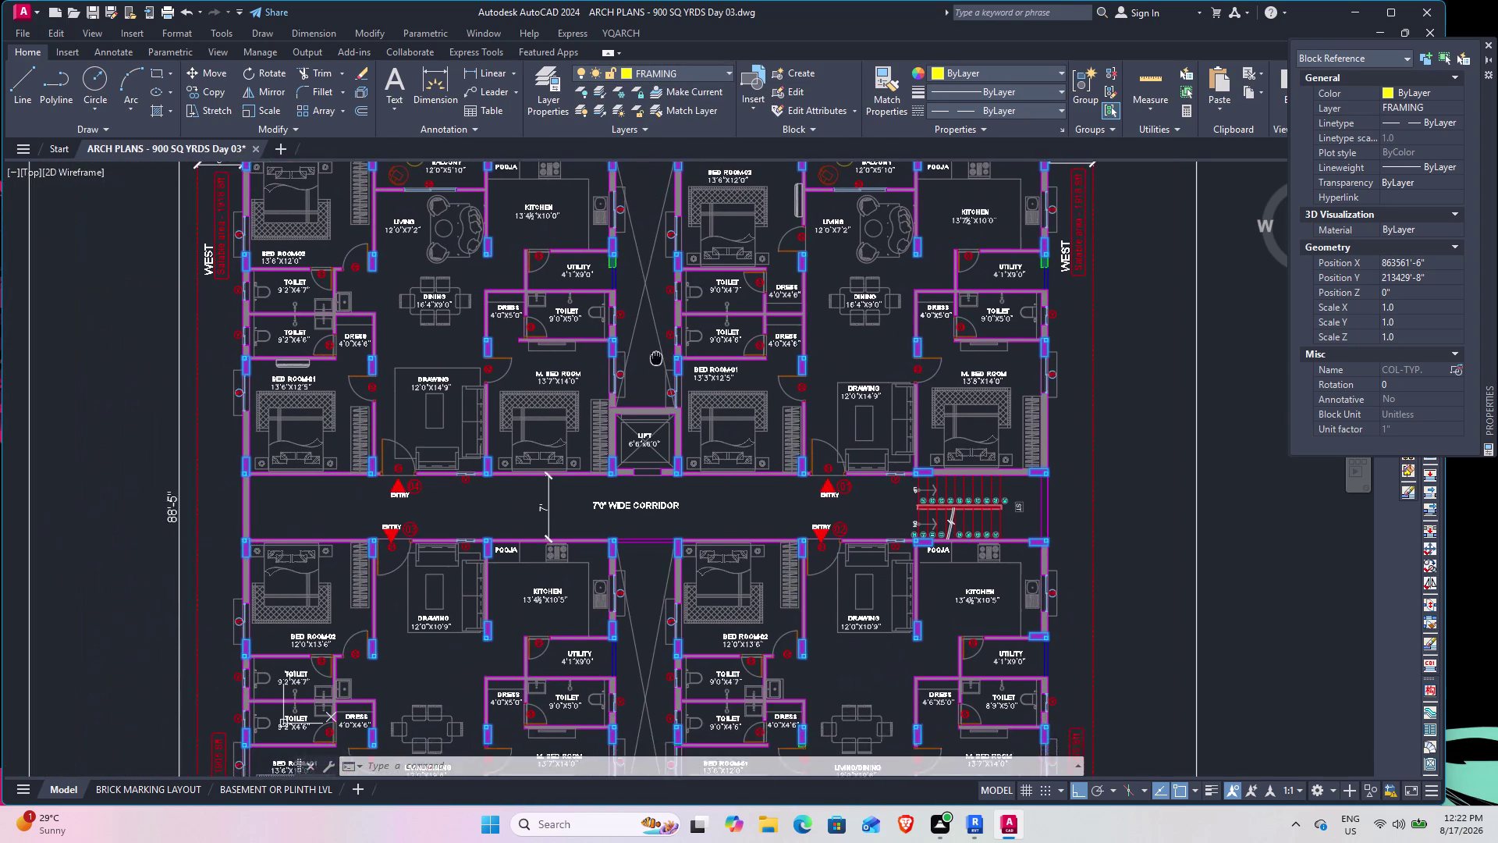
middle_drag(654, 357, 637, 175)
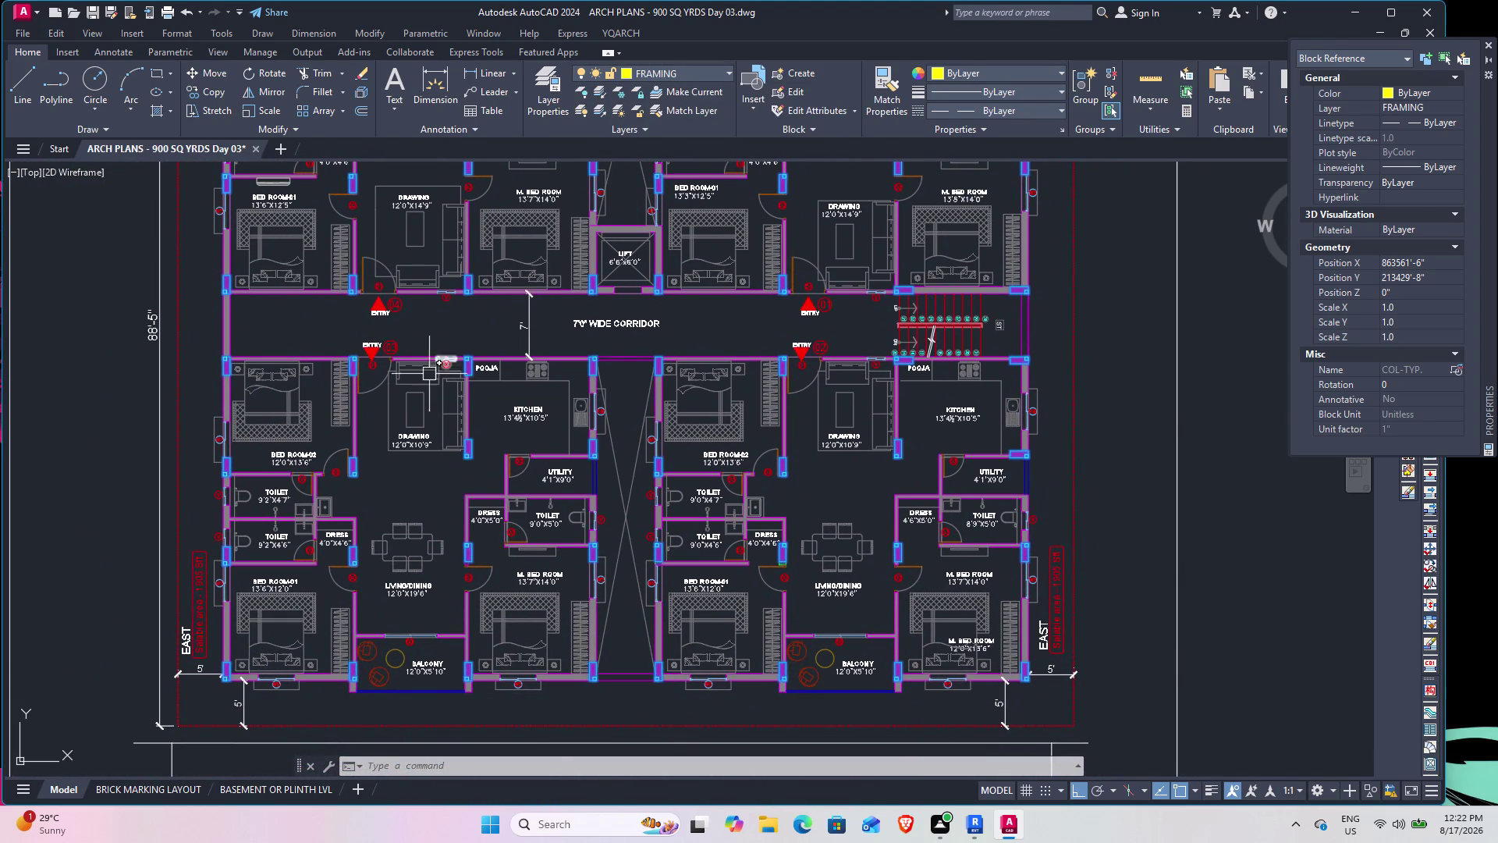
Read a COL-TYP column block's properties, then clear the selection.
click(615, 700)
click(615, 700)
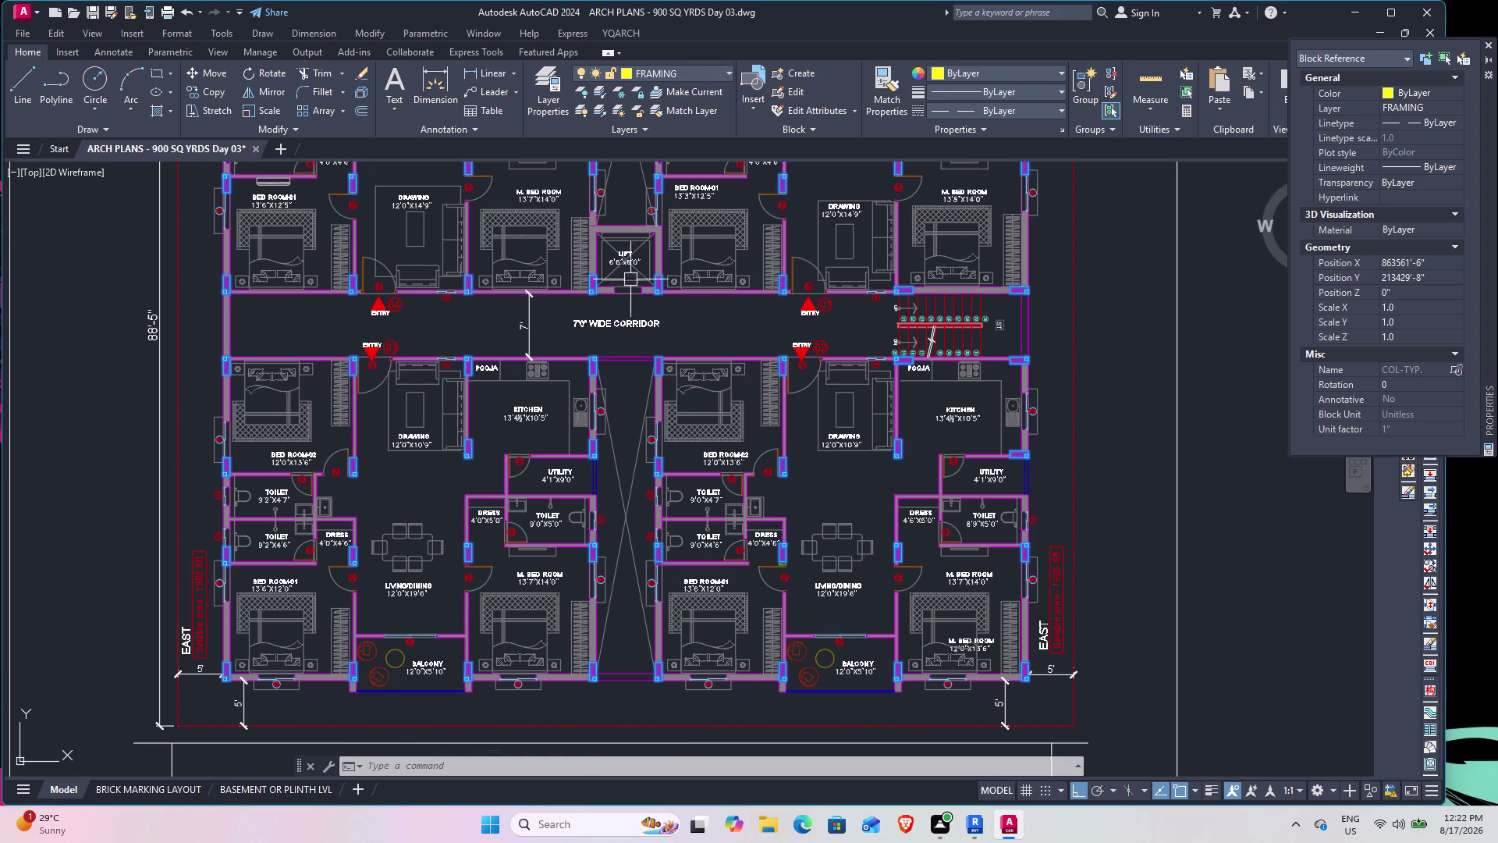
click(1111, 448)
click(1110, 445)
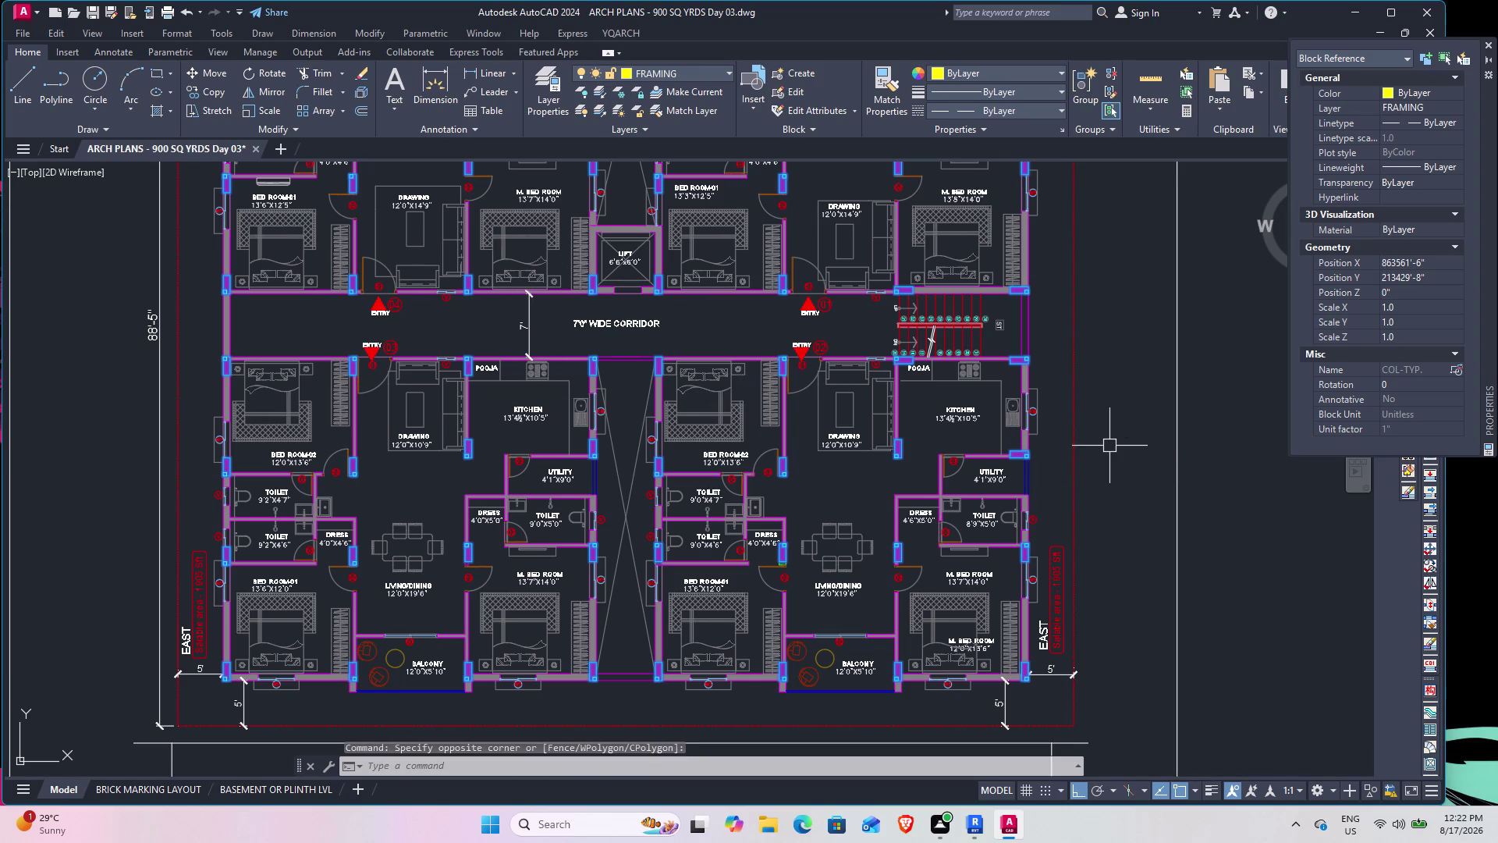
key(Escape)
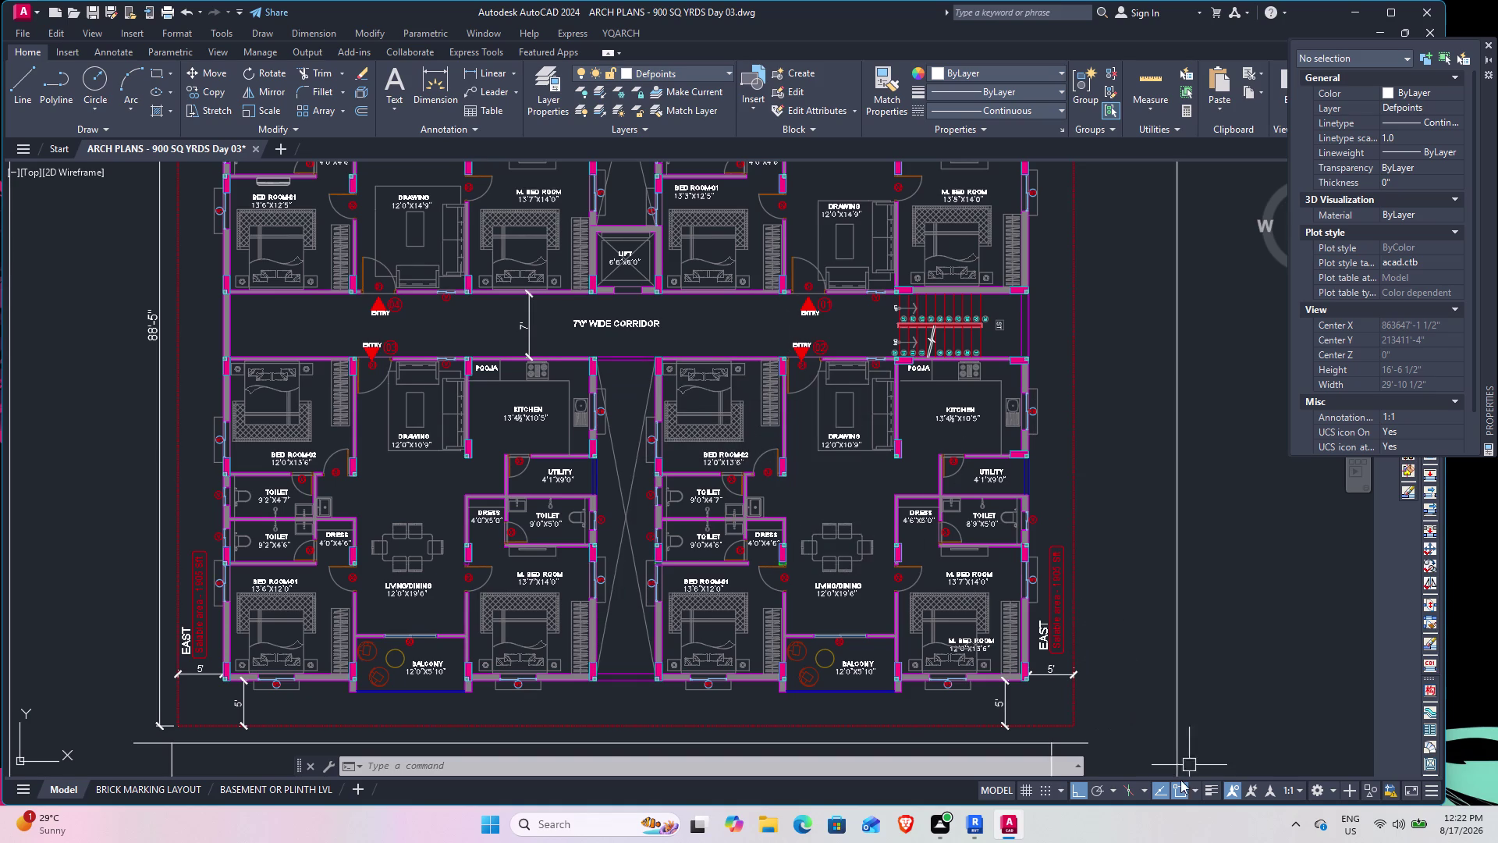
Survey the west flat's balcony and wall-column junctions, then switch back to Revit.
scroll(down, 3)
middle_drag(558, 353, 604, 432)
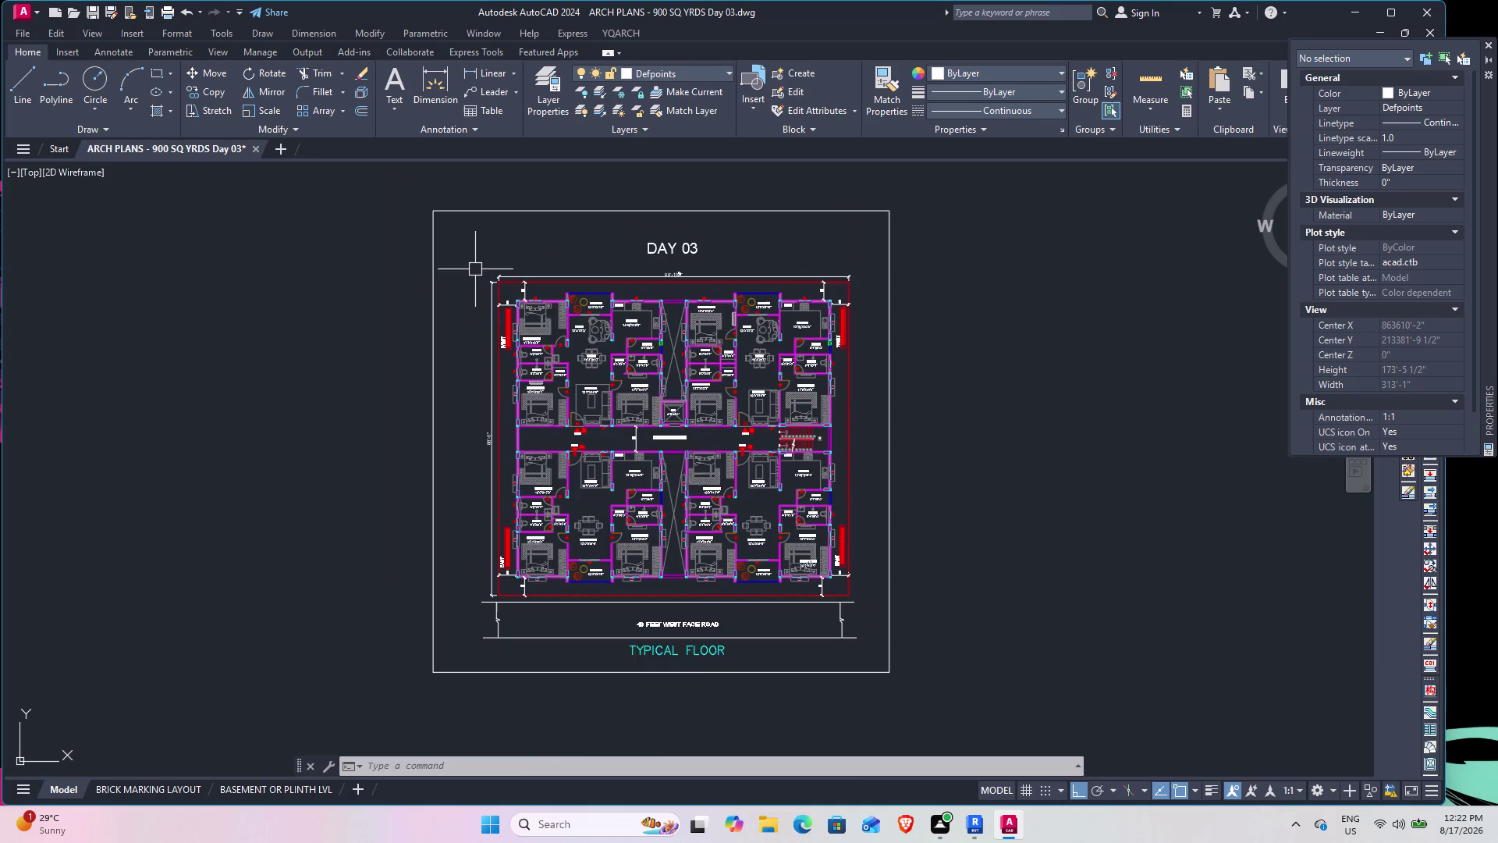
scroll(up, 3)
middle_drag(682, 338, 626, 303)
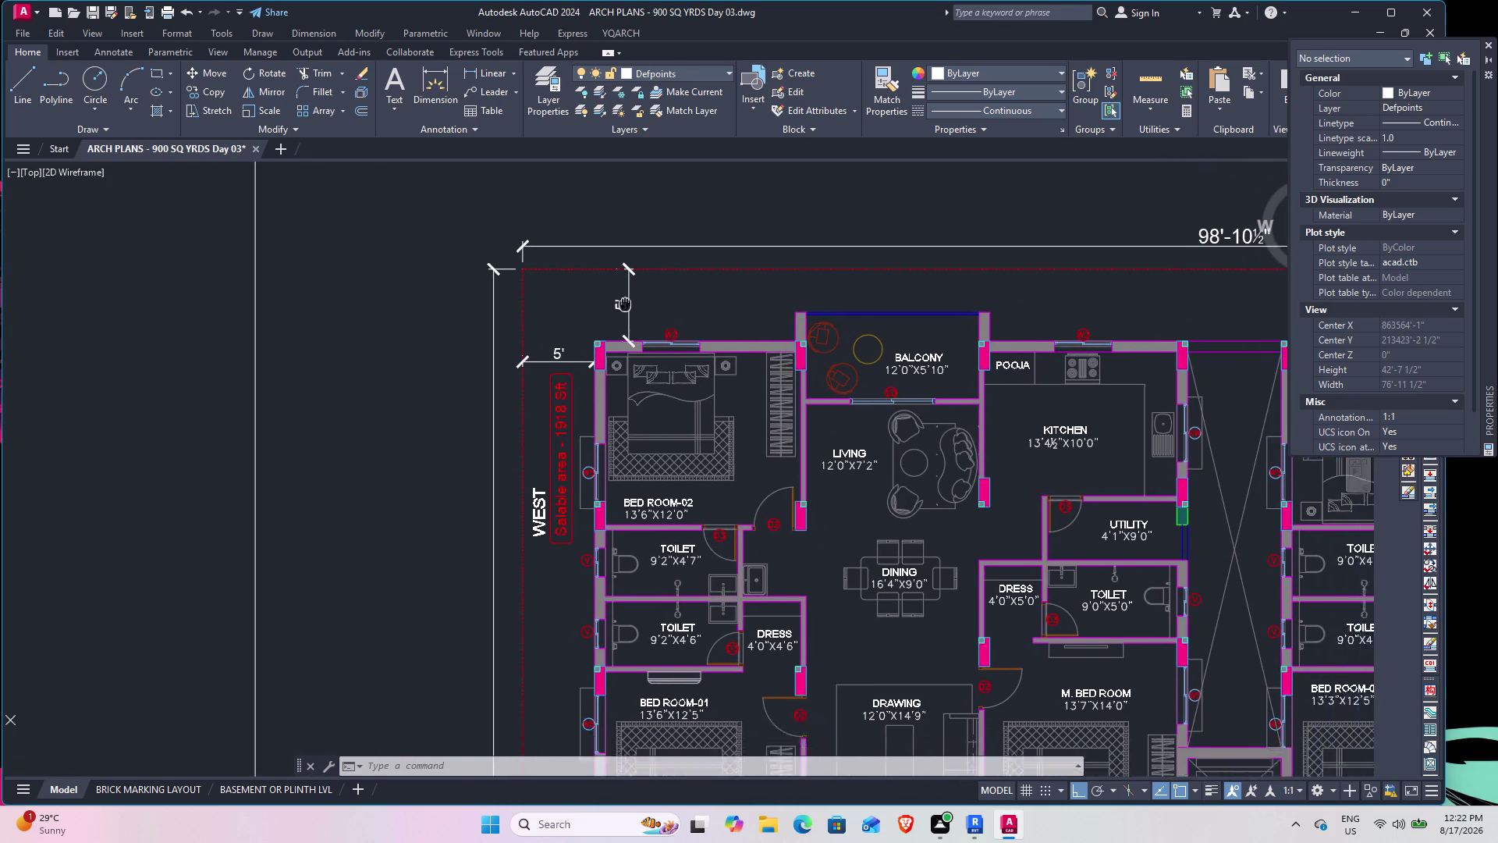
middle_drag(625, 303, 560, 263)
scroll(up, 3)
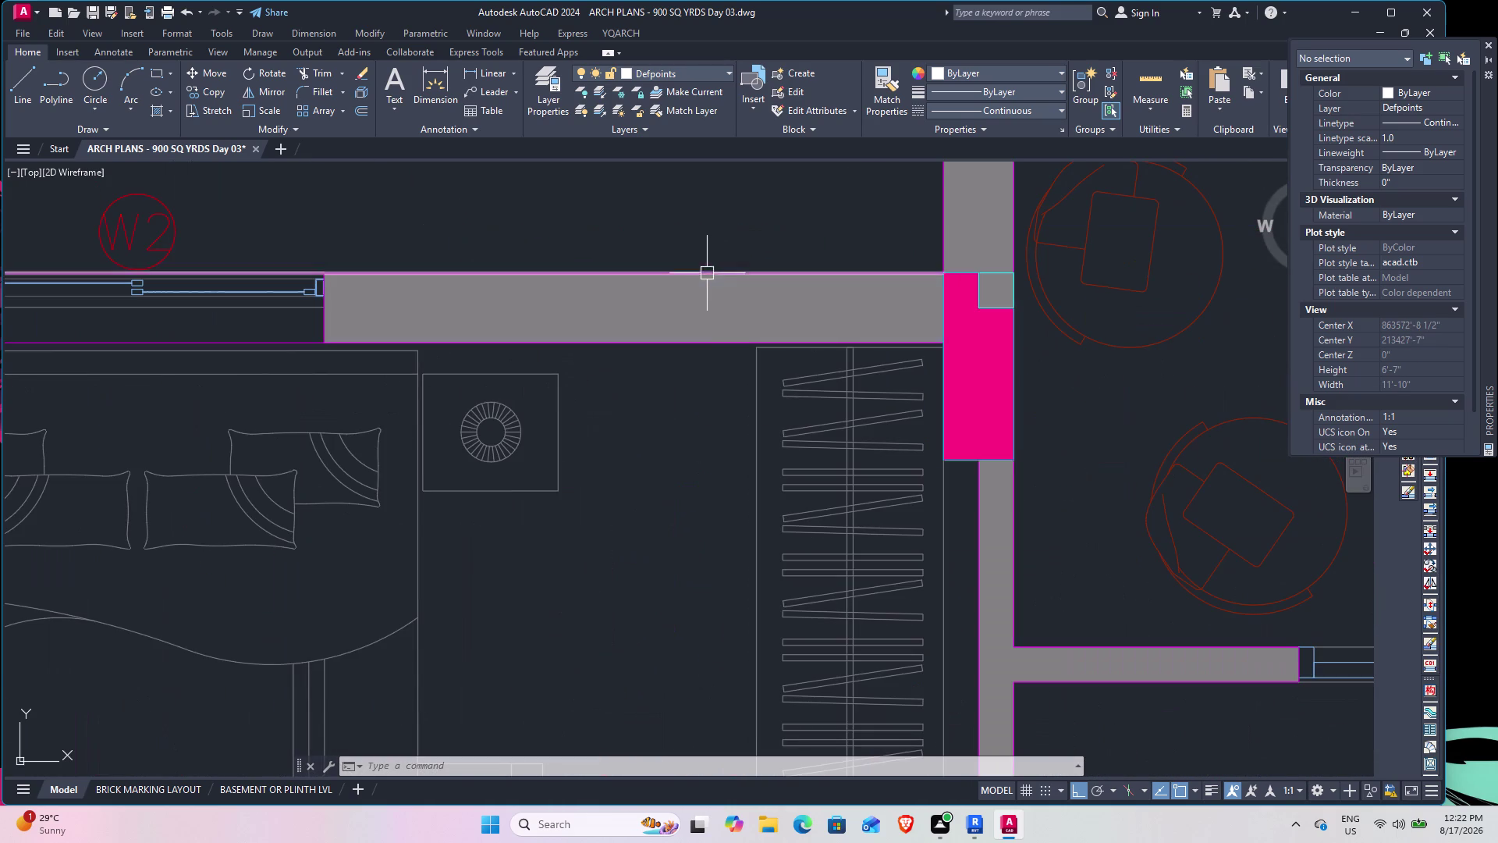
scroll(down, 3)
middle_drag(864, 401, 728, 318)
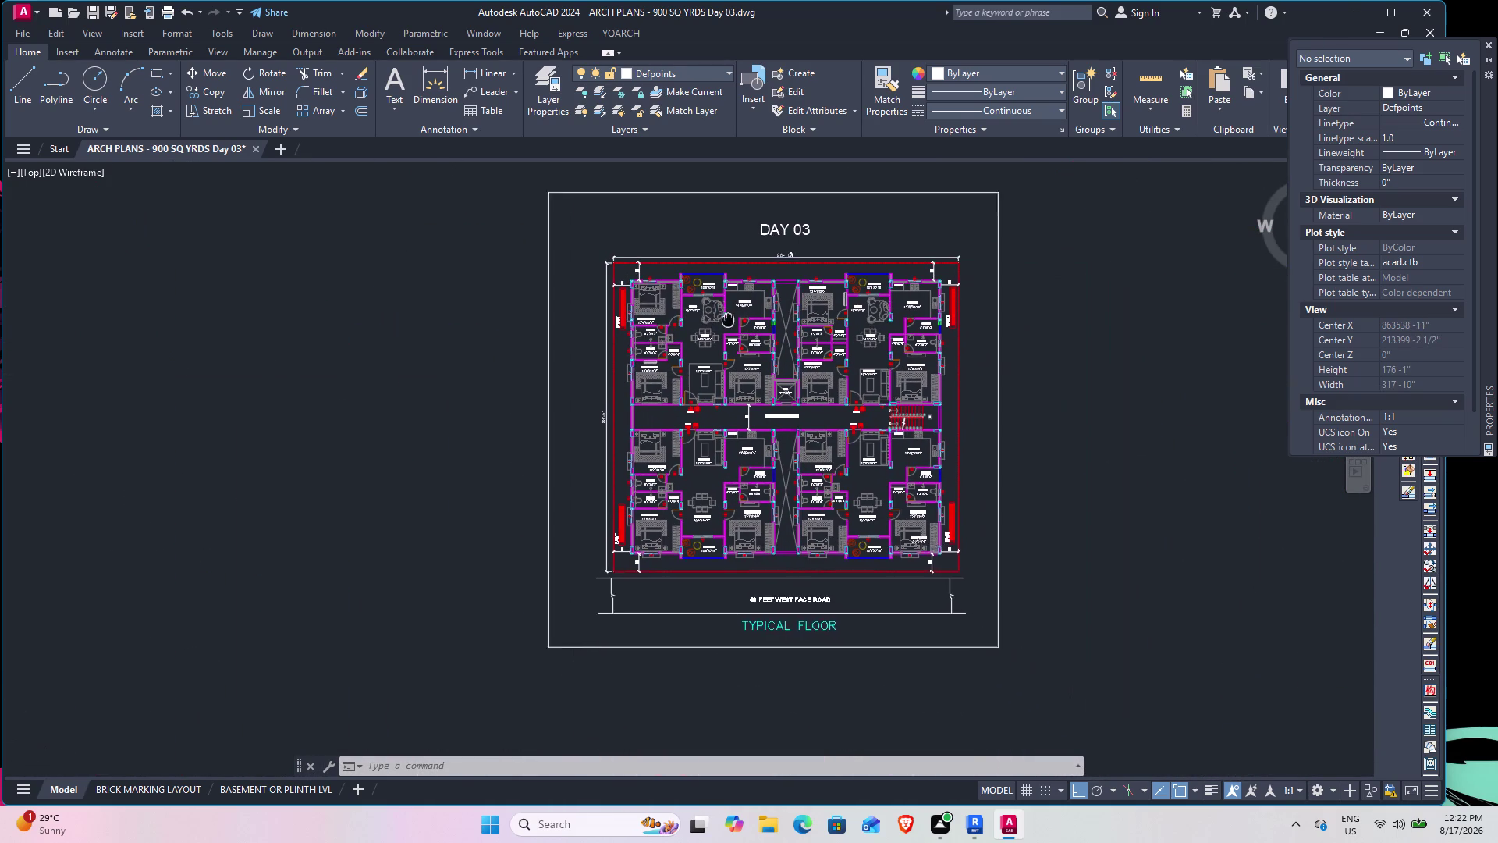
middle_drag(729, 319, 668, 307)
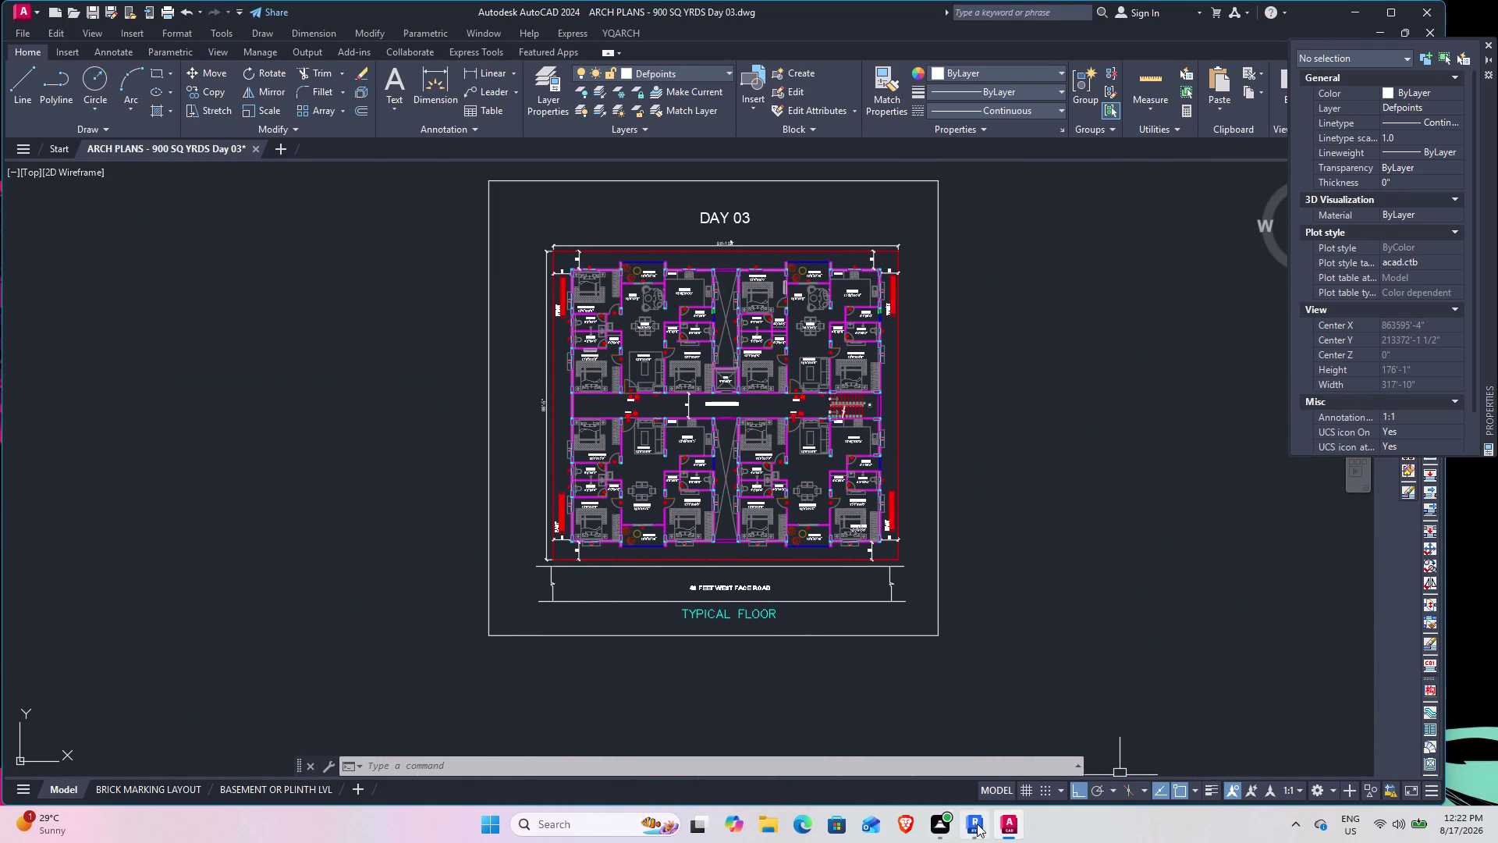
click(984, 825)
Compare the Level 2 corridor, lift, parking and staircase with the CAD underlay.
scroll(down, 3)
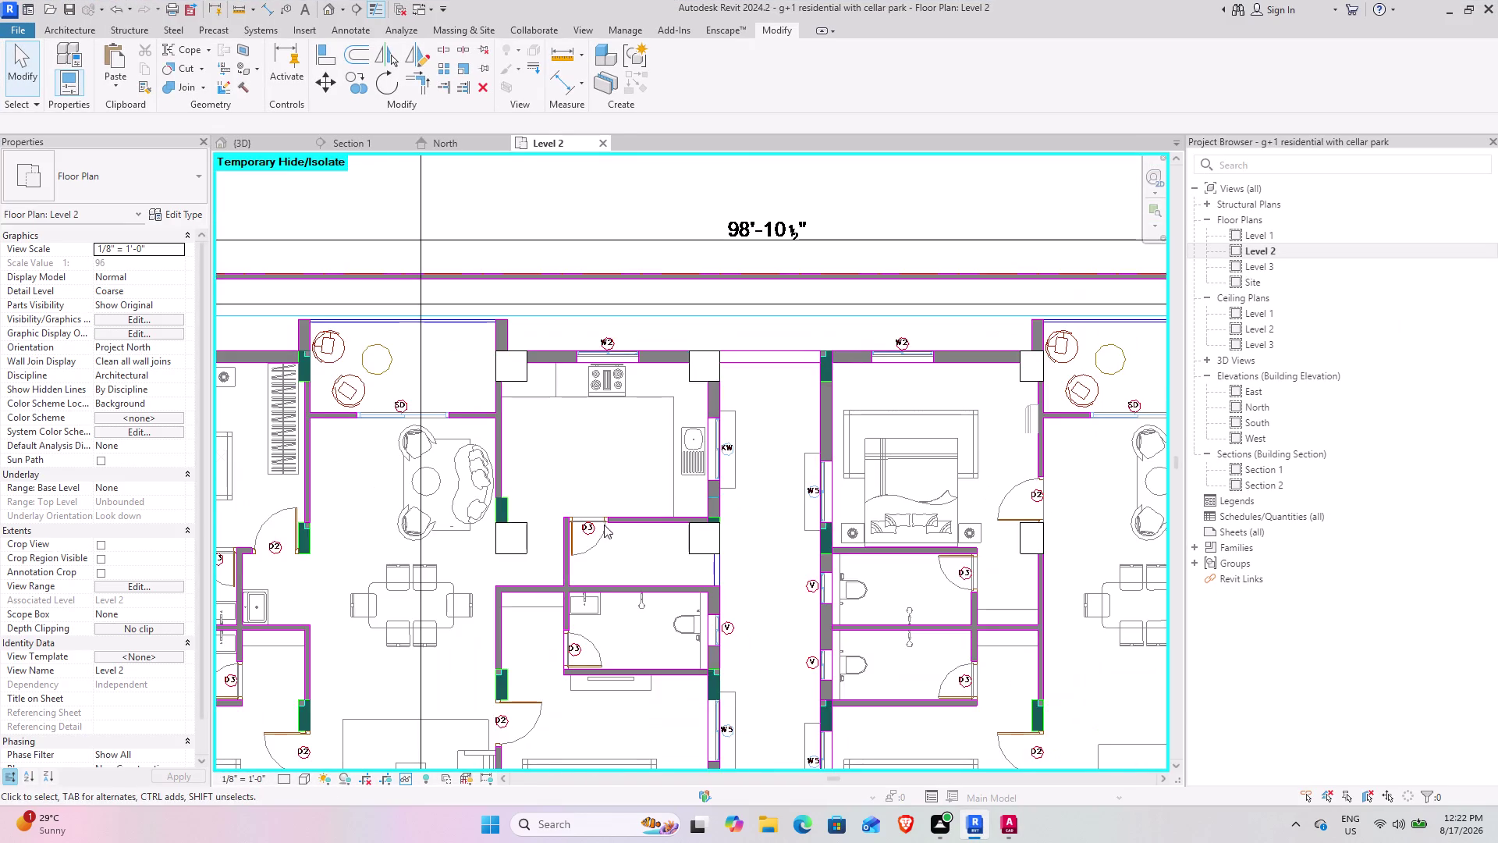
middle_drag(595, 525, 696, 419)
scroll(down, 3)
middle_drag(576, 476, 607, 417)
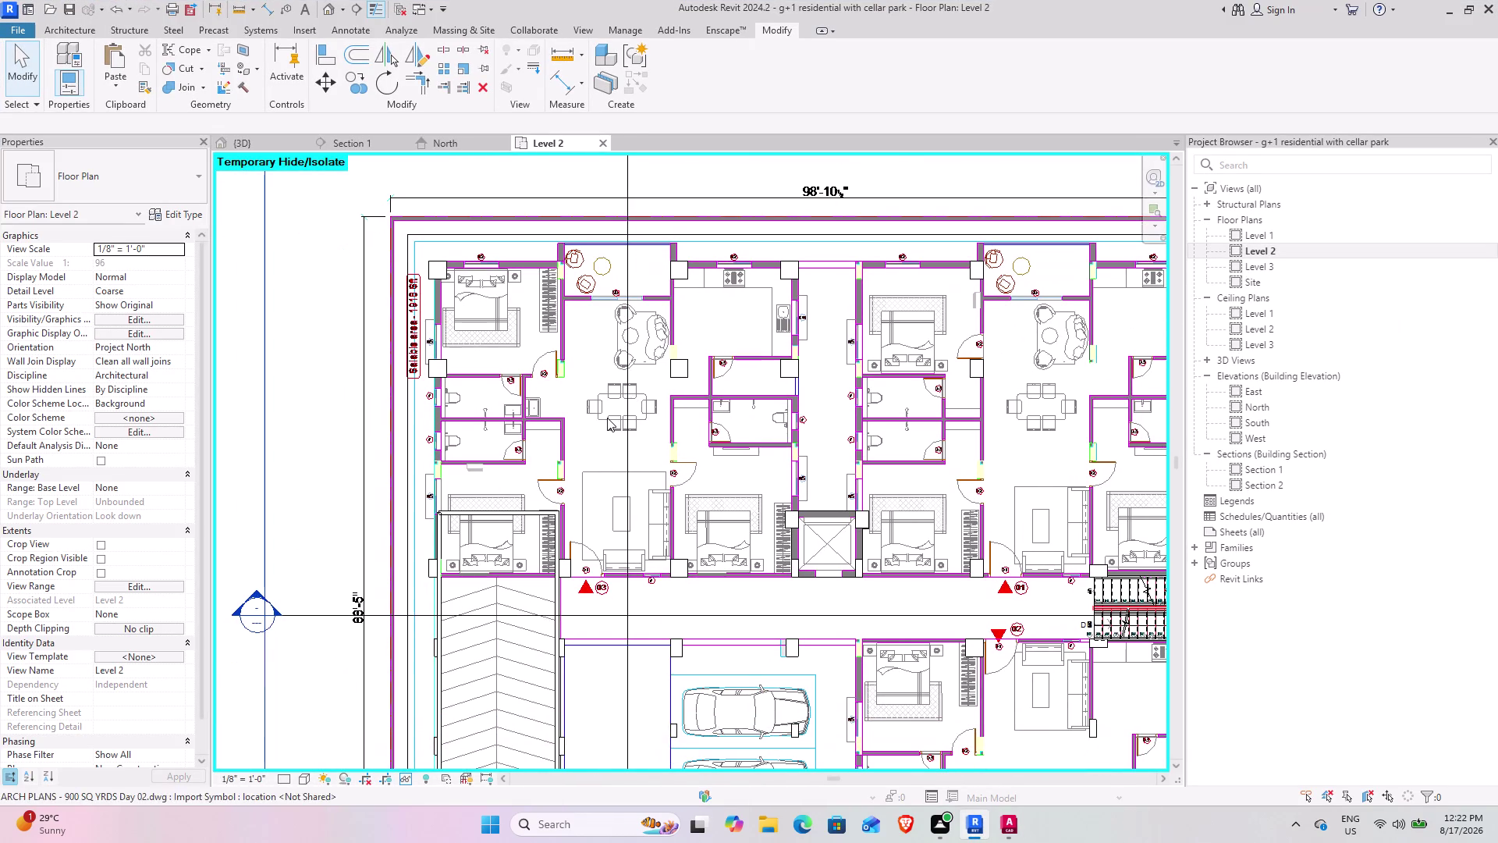
middle_drag(666, 500, 626, 470)
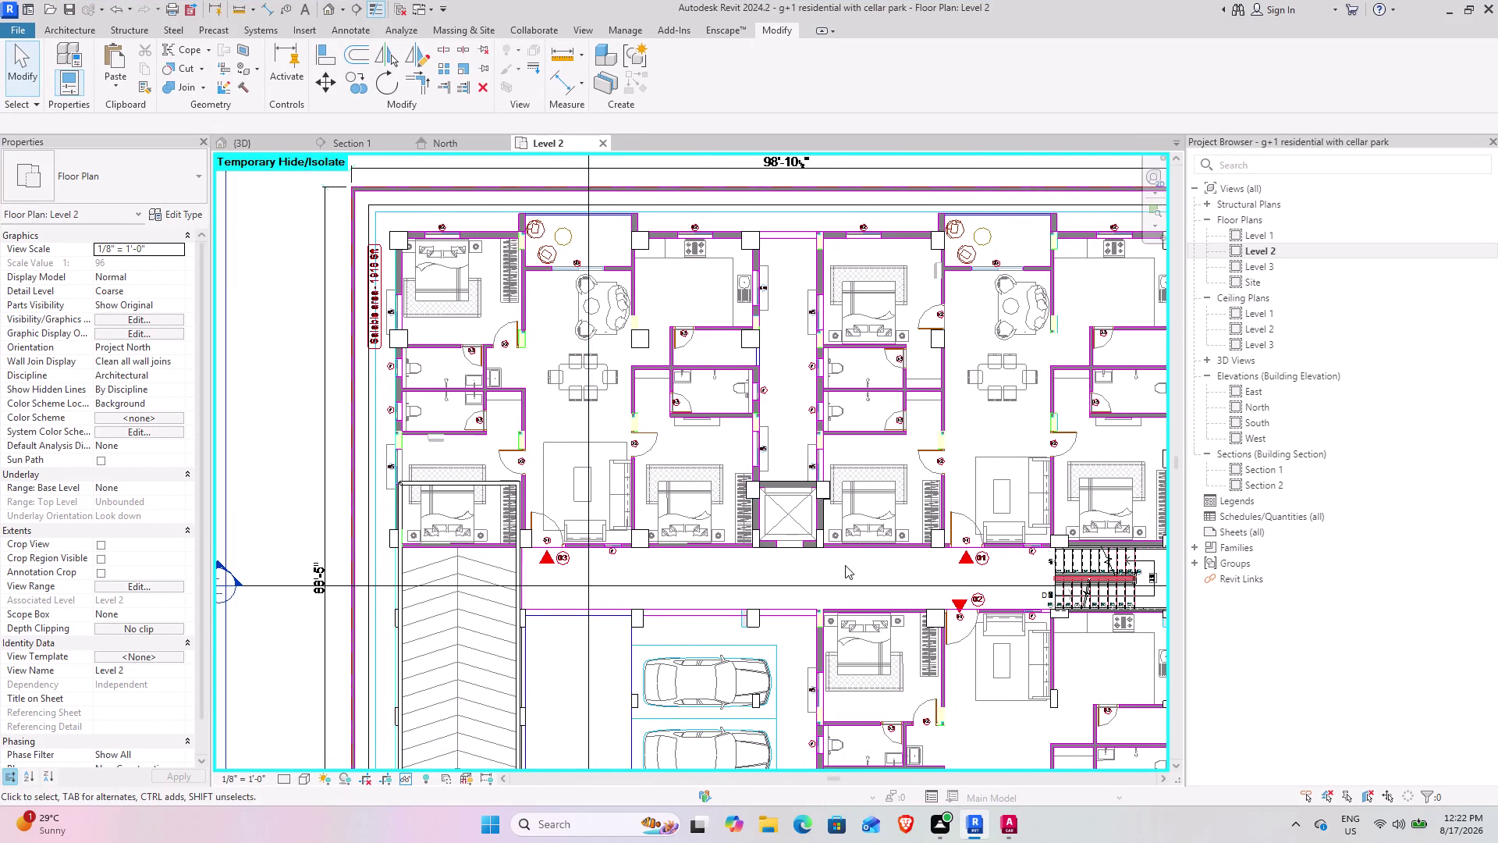
middle_drag(842, 562, 688, 376)
scroll(up, 3)
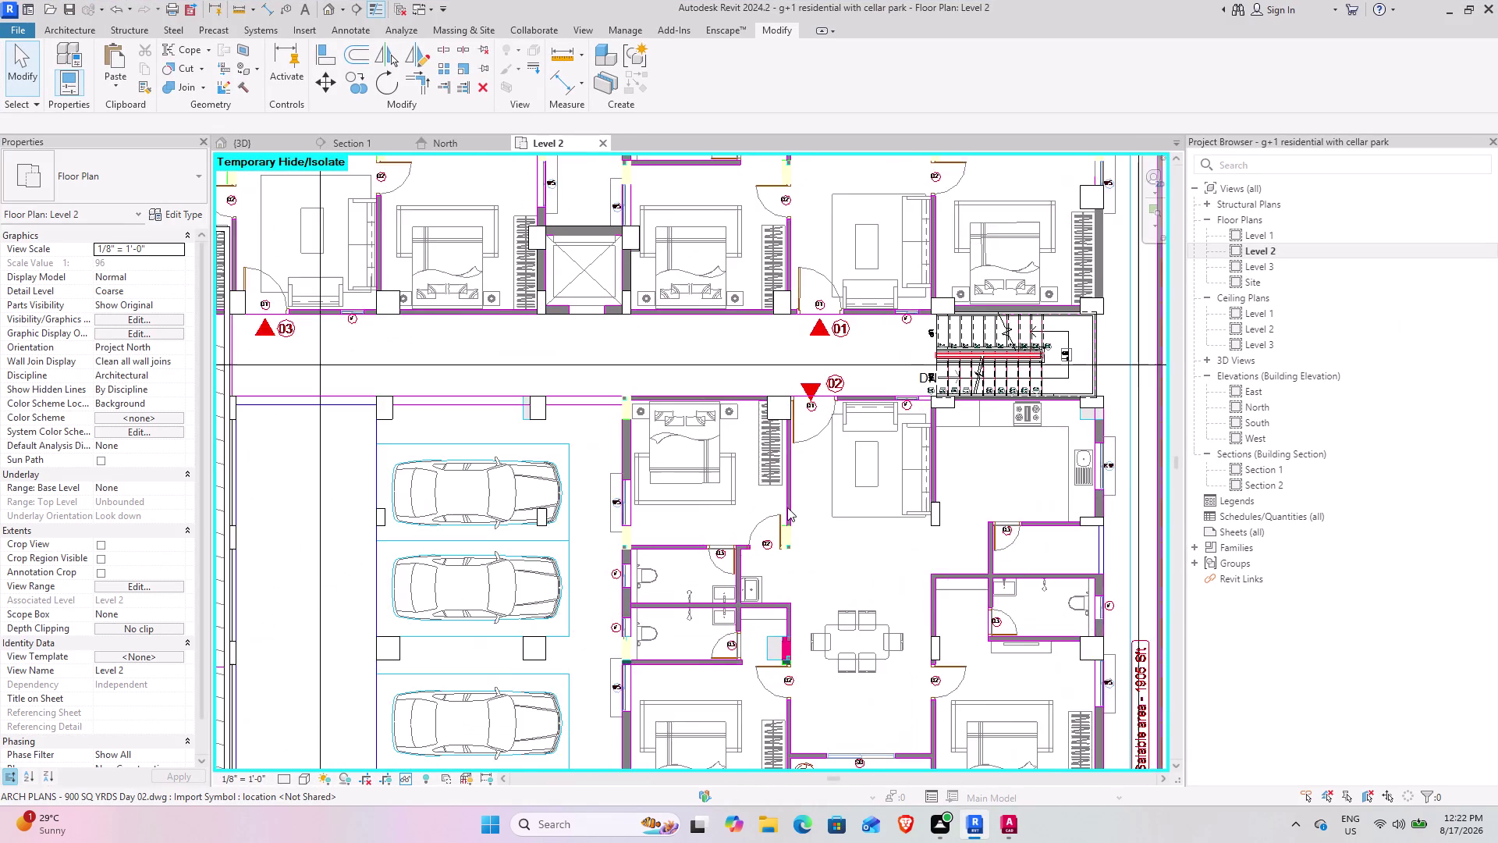
scroll(up, 3)
middle_drag(907, 516, 734, 569)
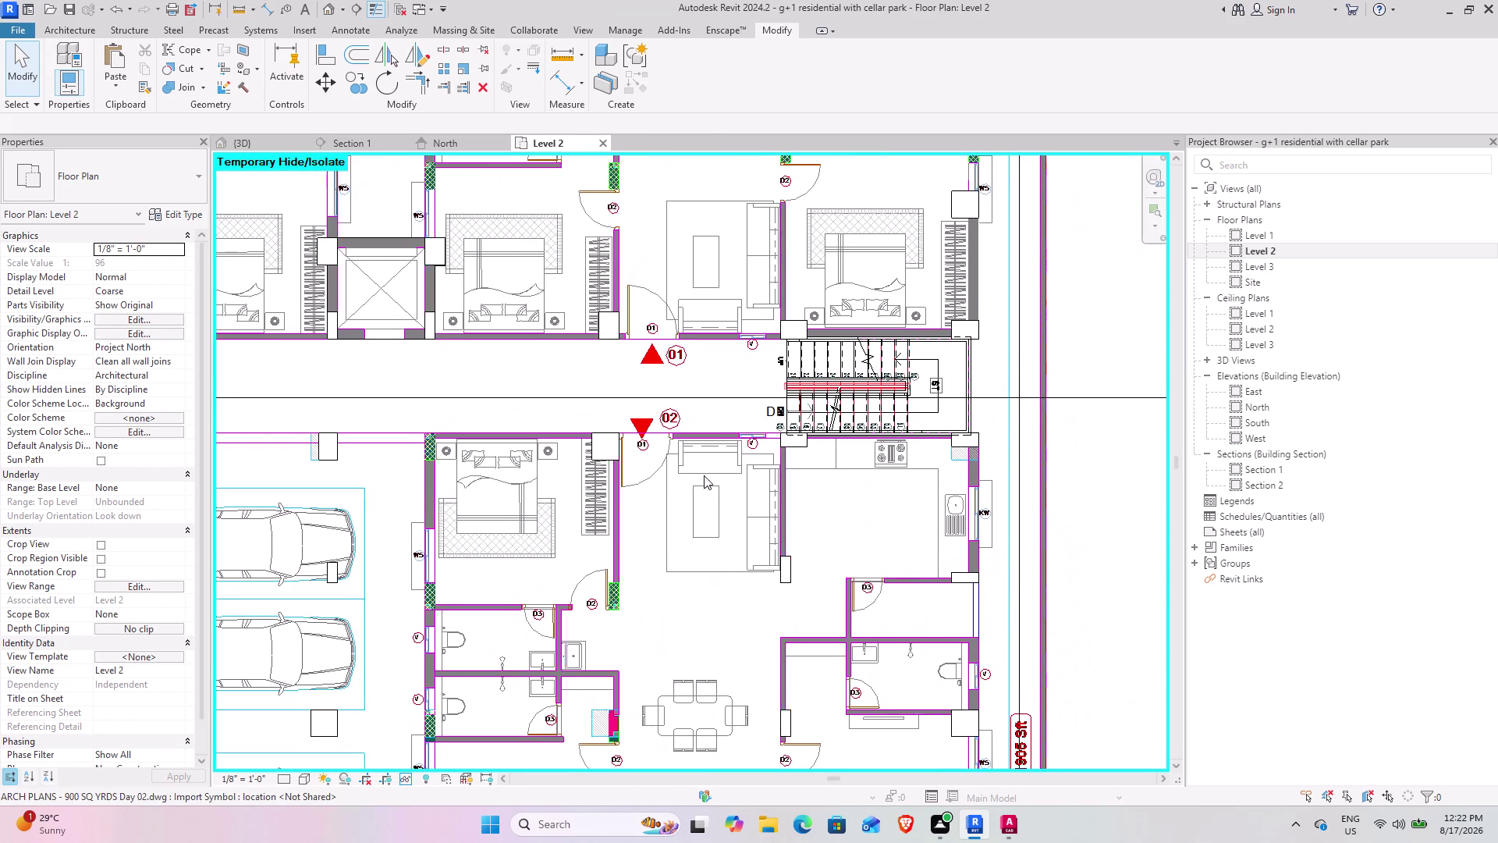
scroll(up, 3)
scroll(up, 3)
scroll(up, 3)
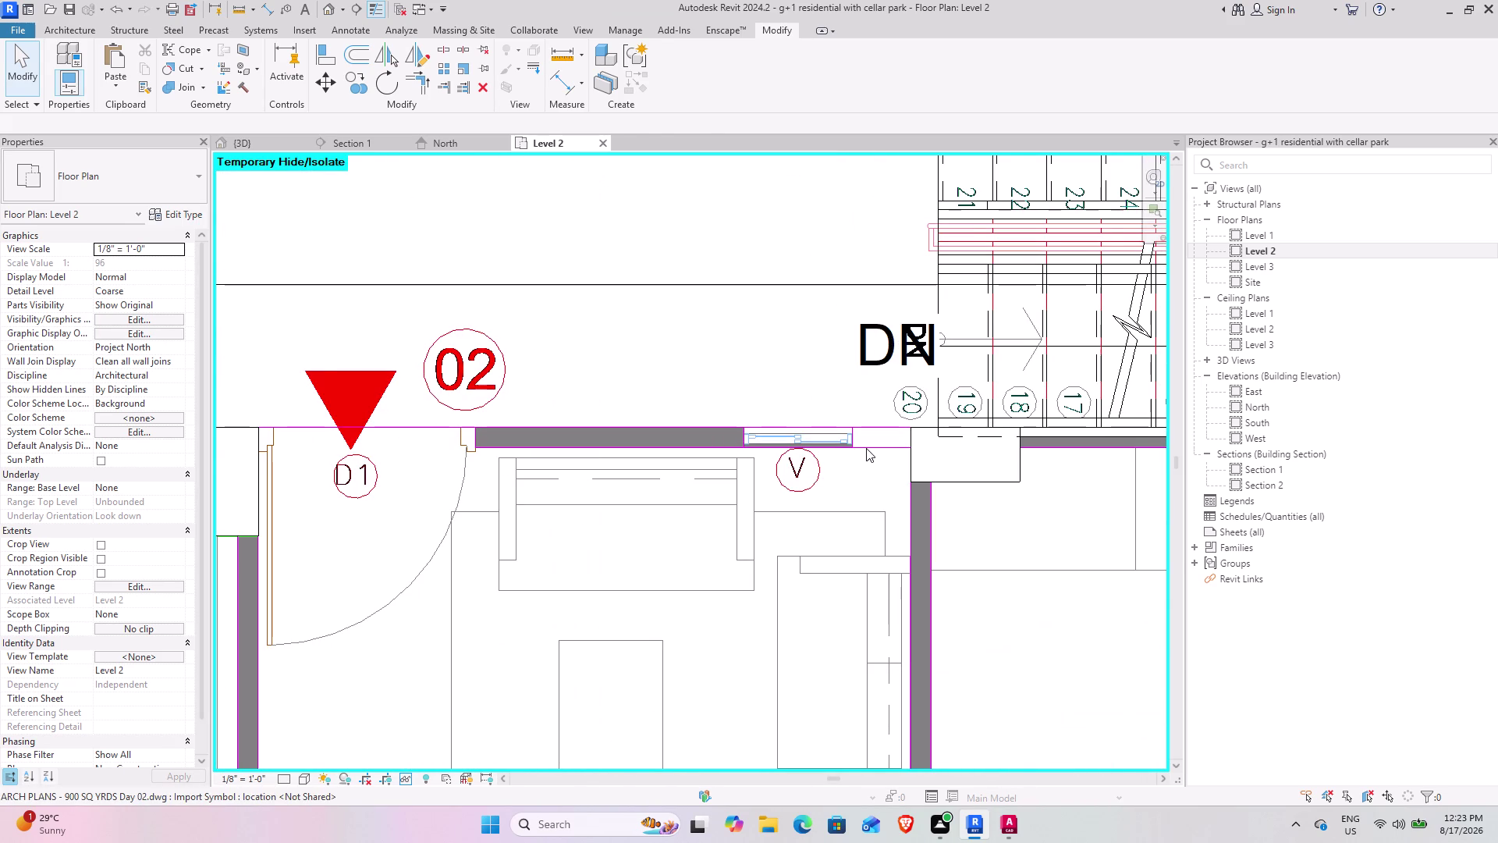
Check the flats and lift walls against the CAD underlay, then open the North elevation.
scroll(down, 3)
scroll(down, 3)
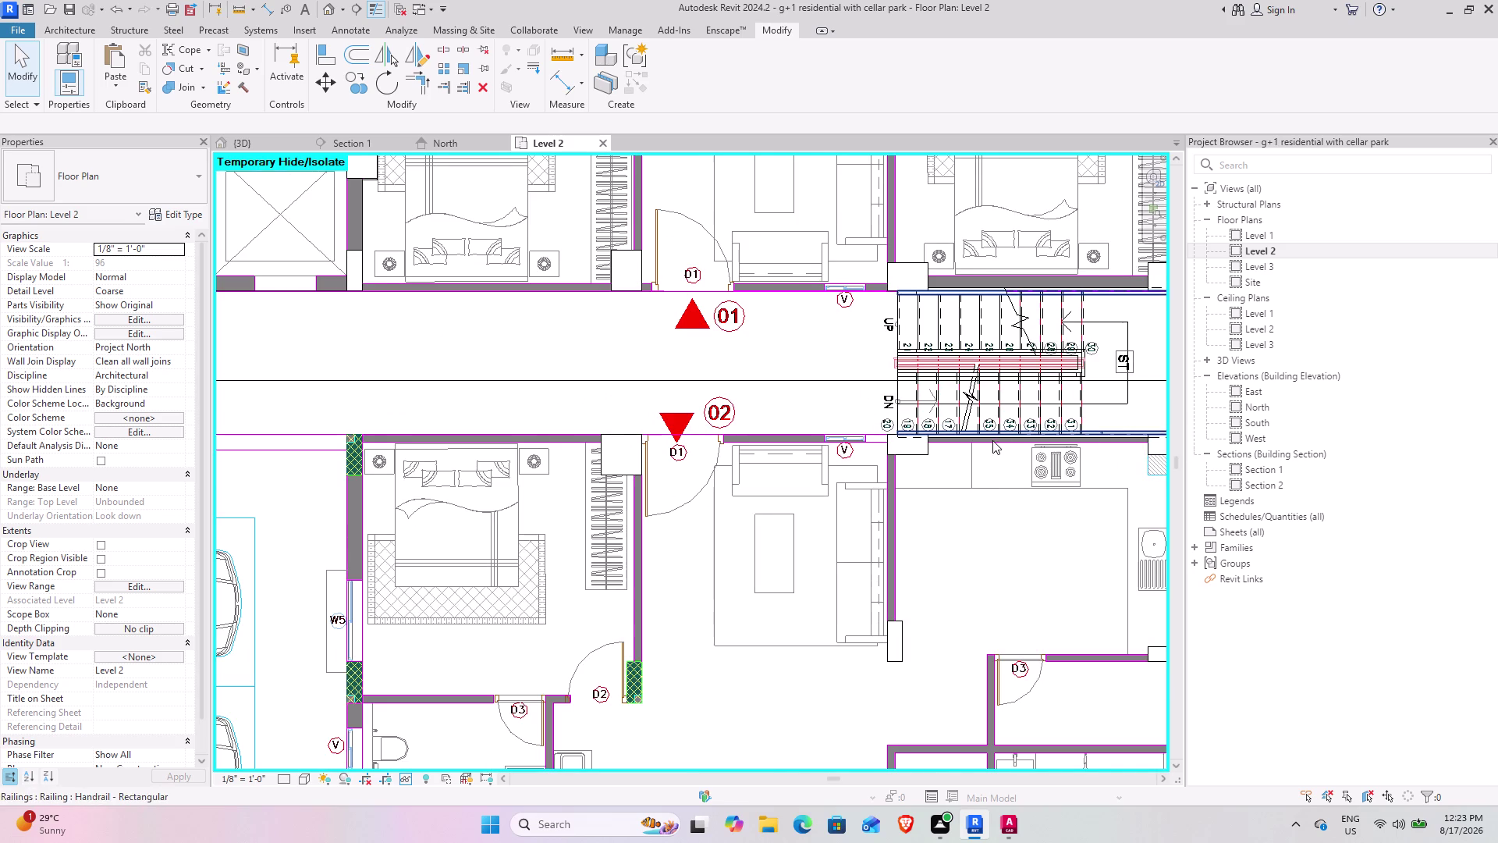
middle_drag(991, 440, 919, 391)
scroll(down, 3)
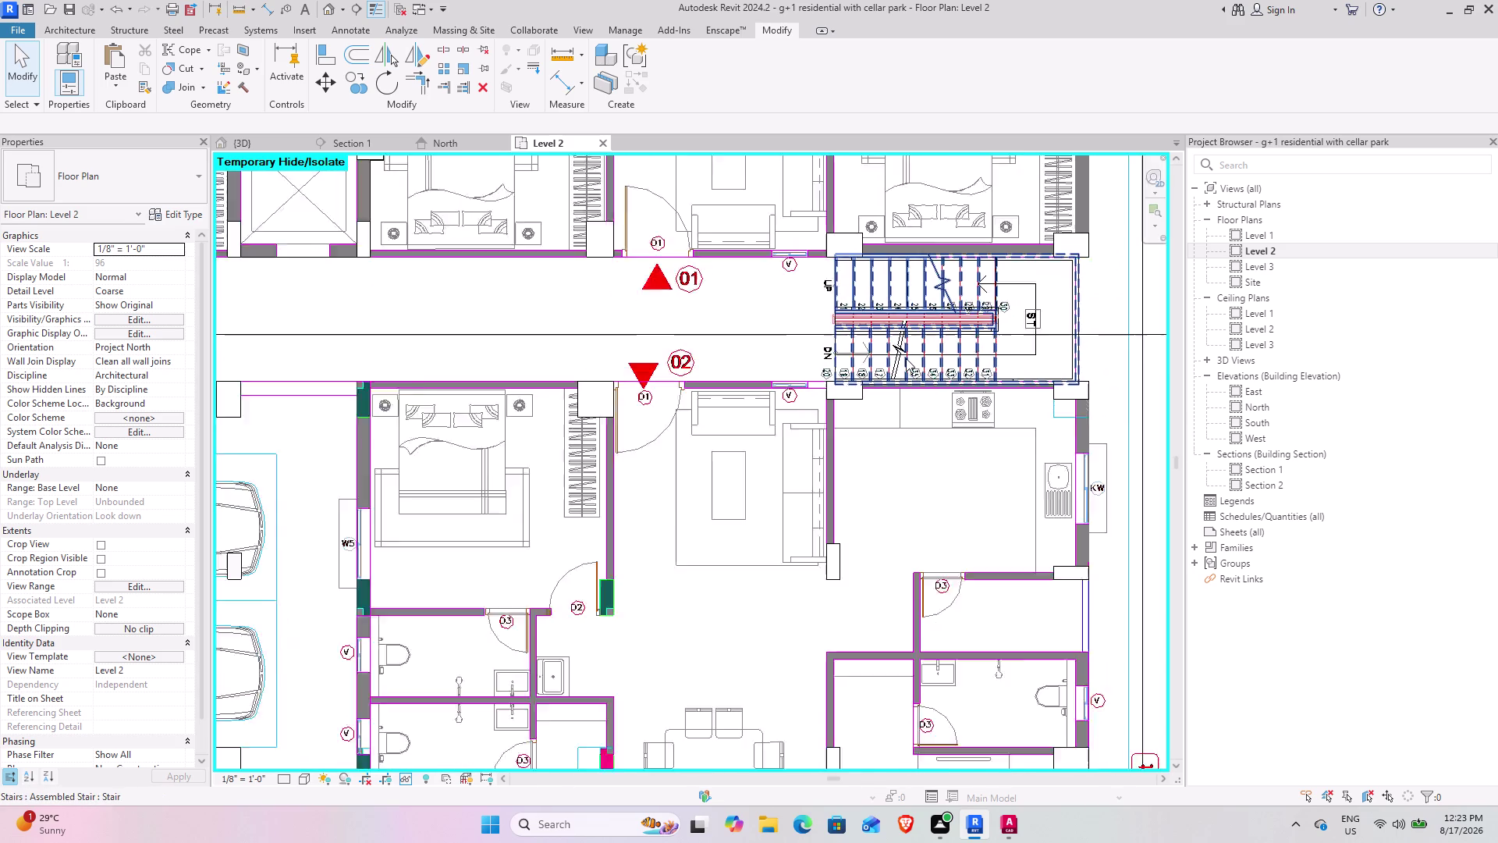
scroll(down, 3)
middle_drag(762, 337, 900, 549)
middle_drag(740, 473, 959, 678)
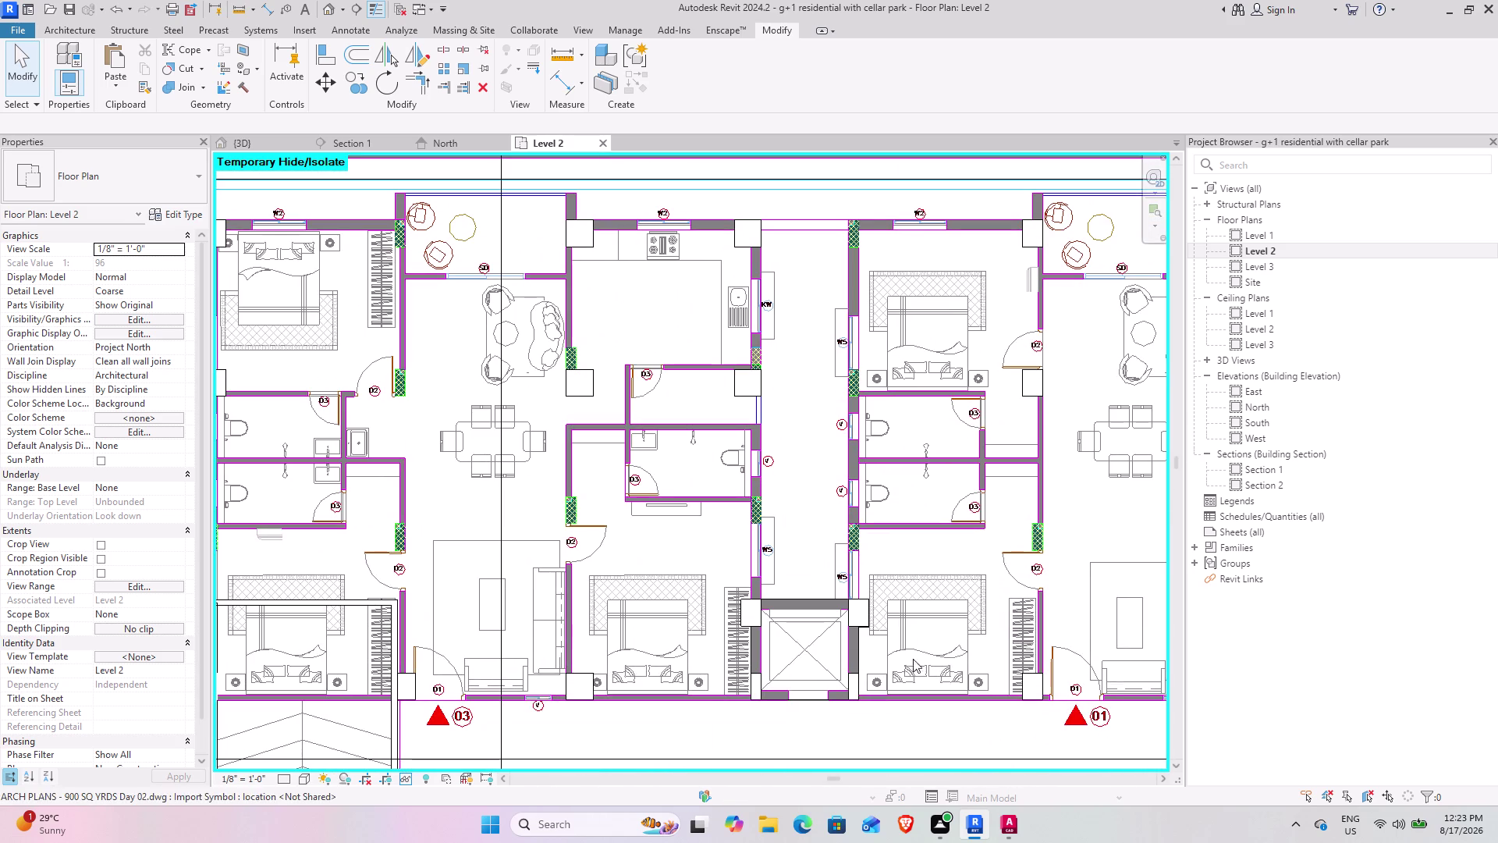
middle_drag(734, 583, 742, 551)
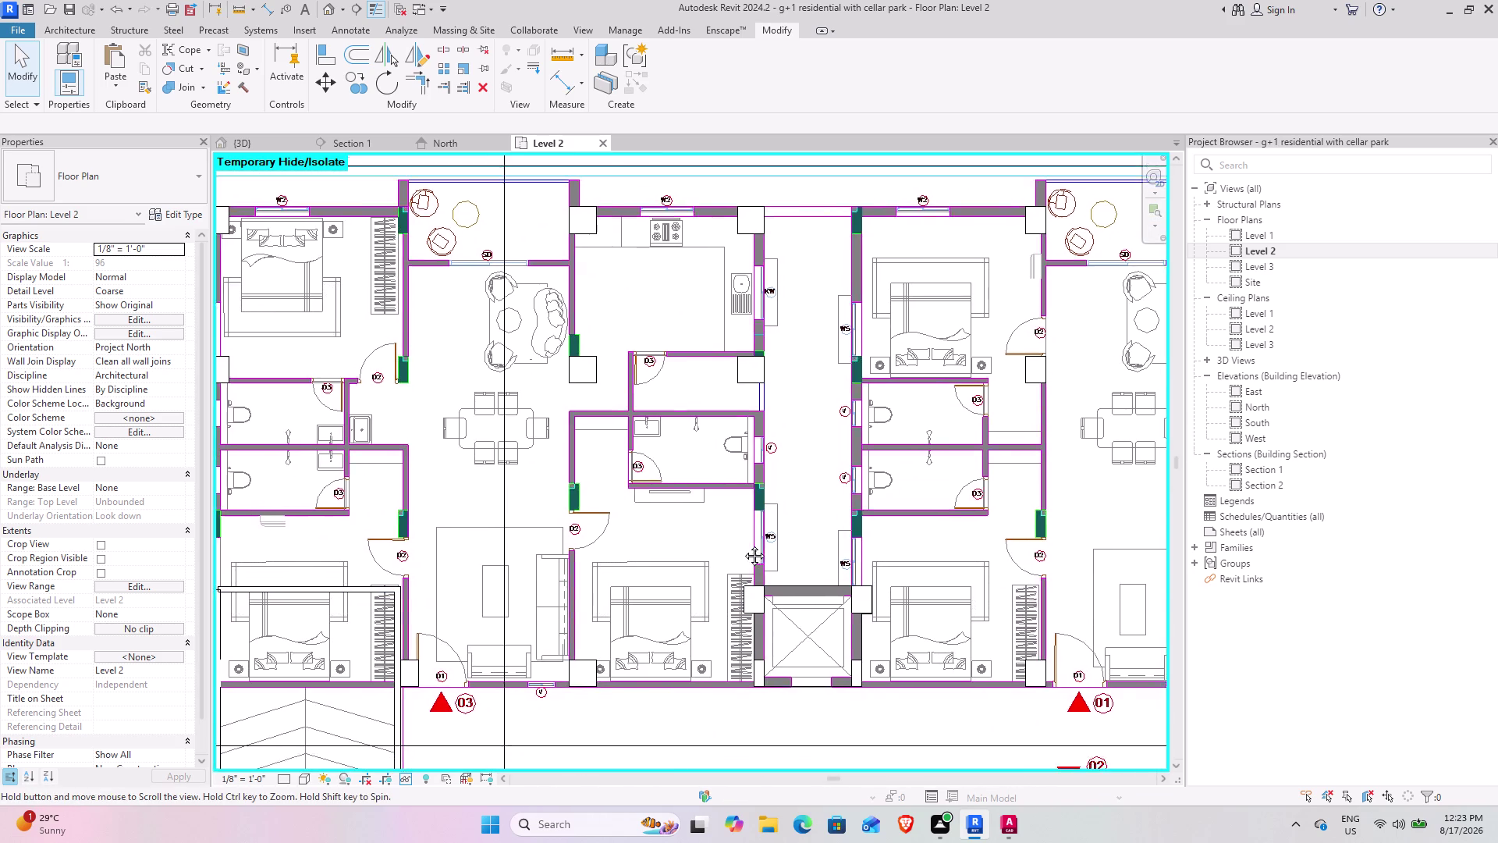
middle_drag(741, 551, 768, 462)
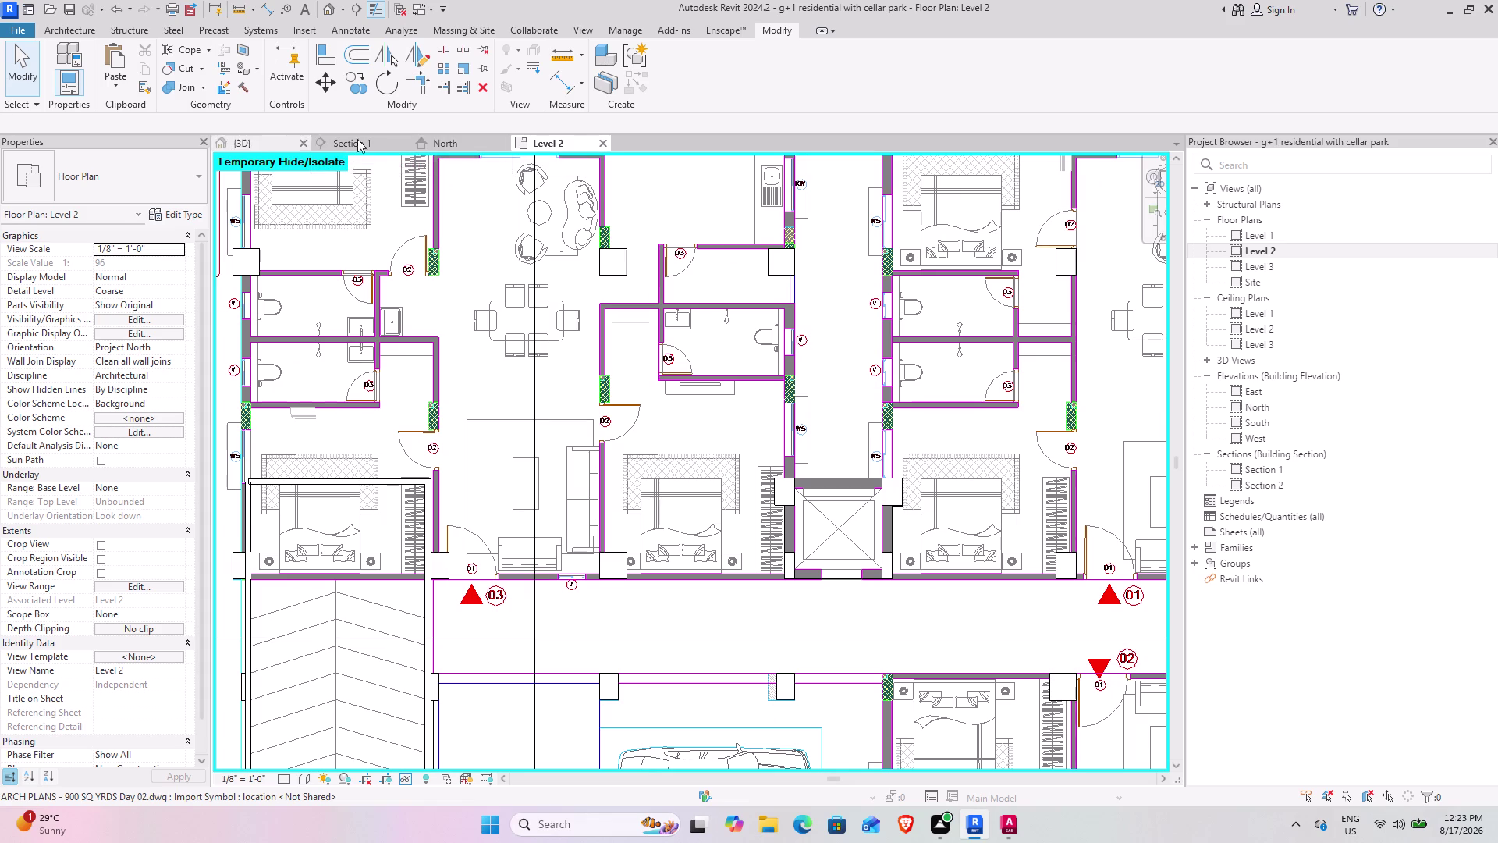
click(441, 138)
Pan along the North elevation to review the floor slab and columns.
scroll(down, 3)
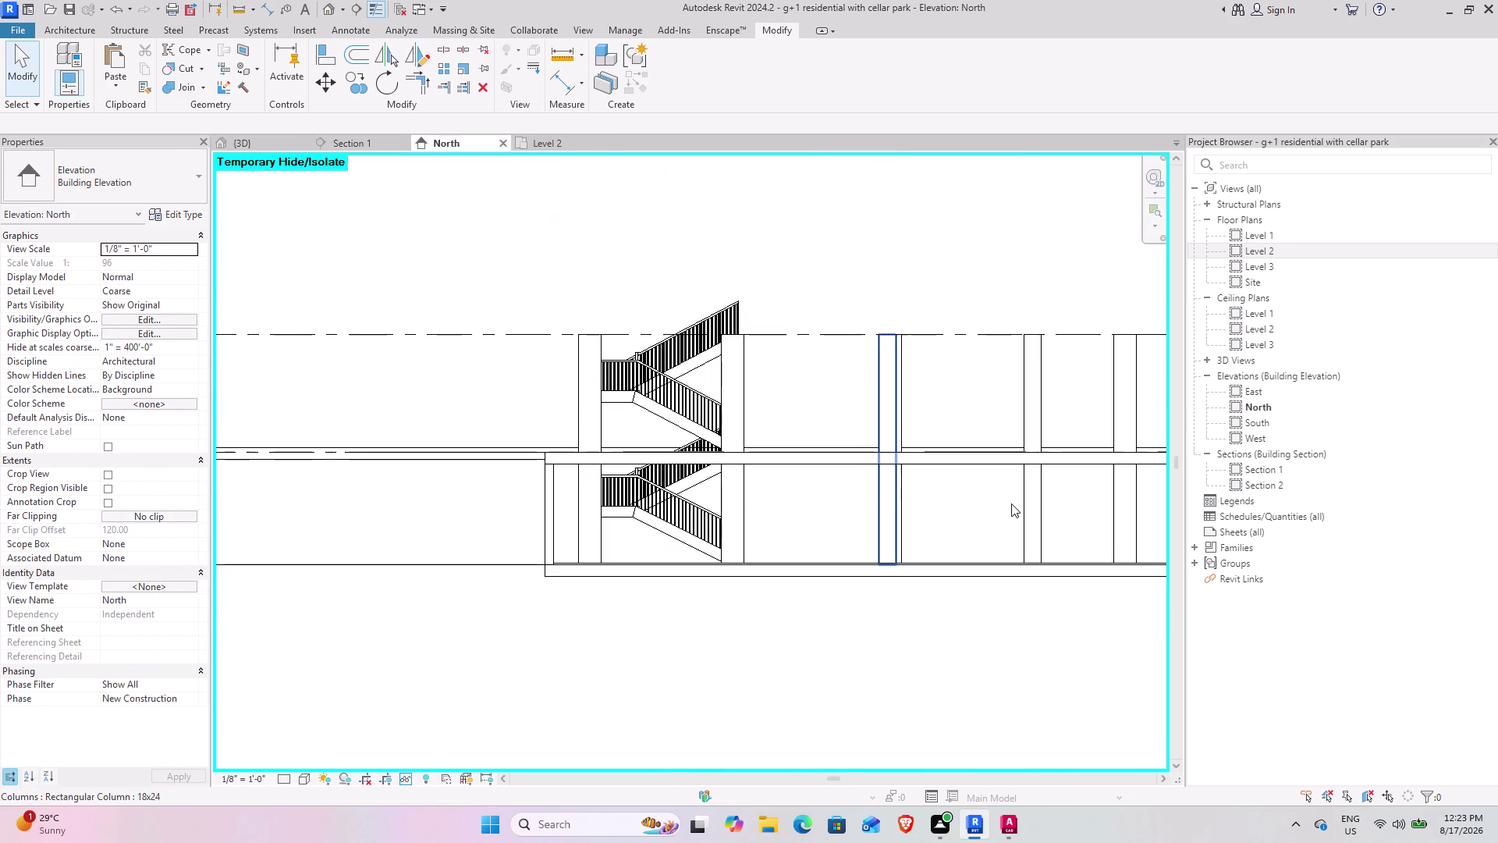
middle_drag(996, 504, 396, 458)
middle_drag(533, 445, 550, 504)
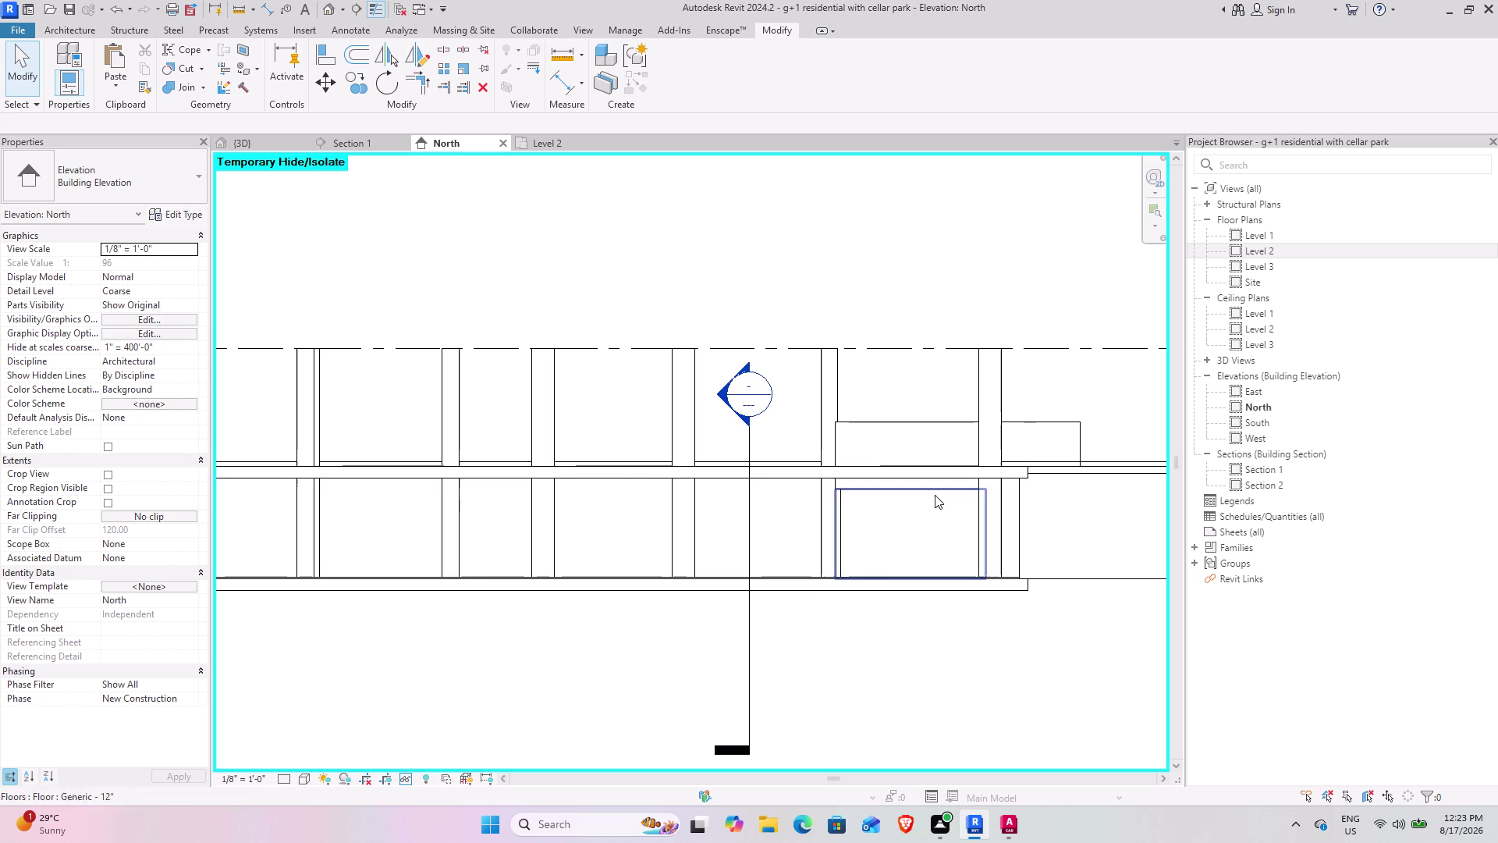
middle_drag(925, 519, 748, 510)
Orbit the {3D} view of the whole floor and select the imported Day 02 DWG.
click(276, 142)
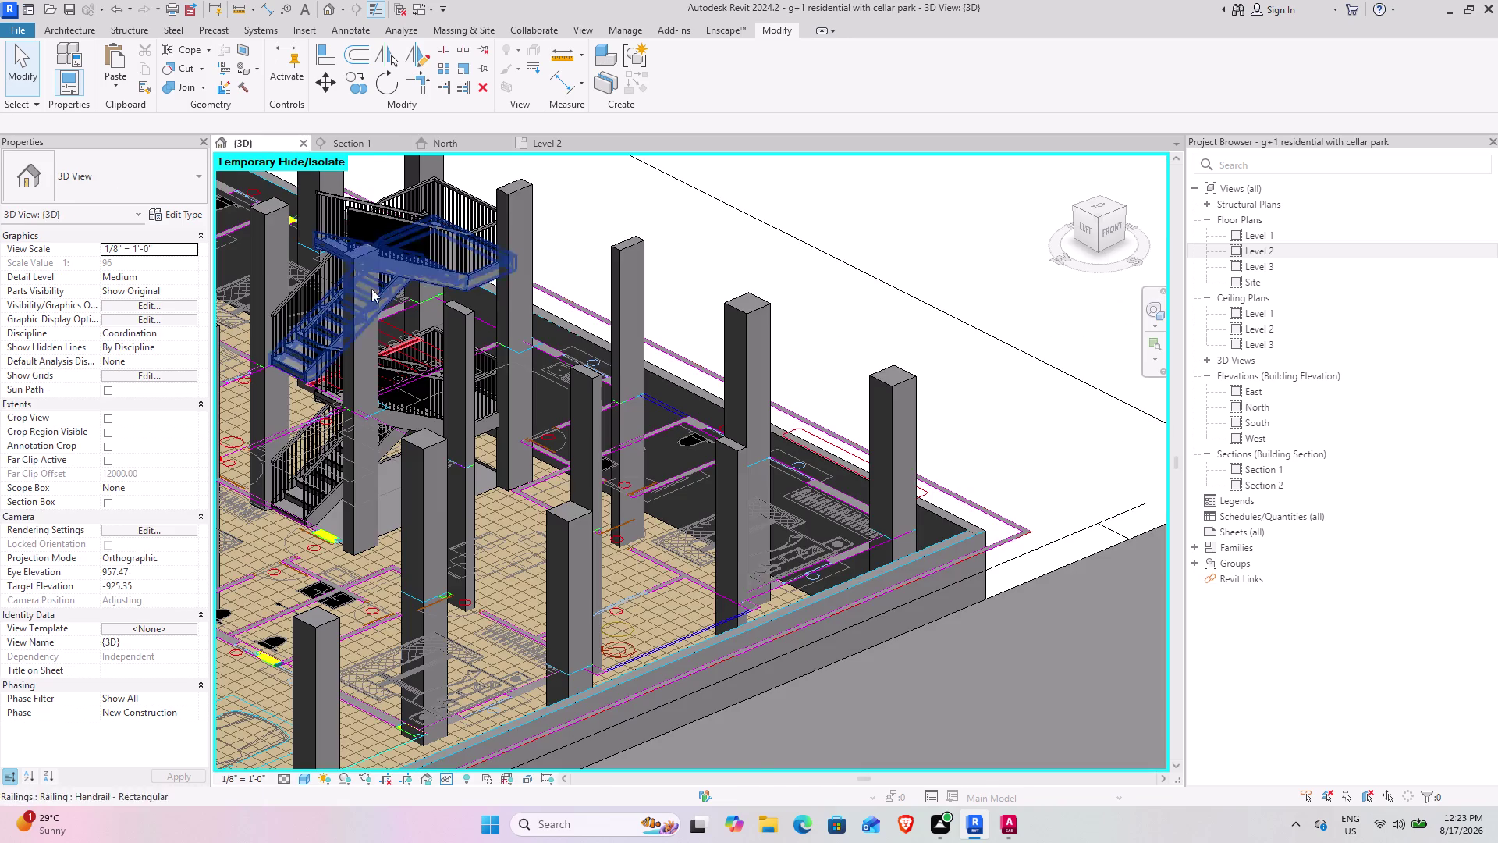
scroll(down, 3)
middle_drag(412, 488, 870, 386)
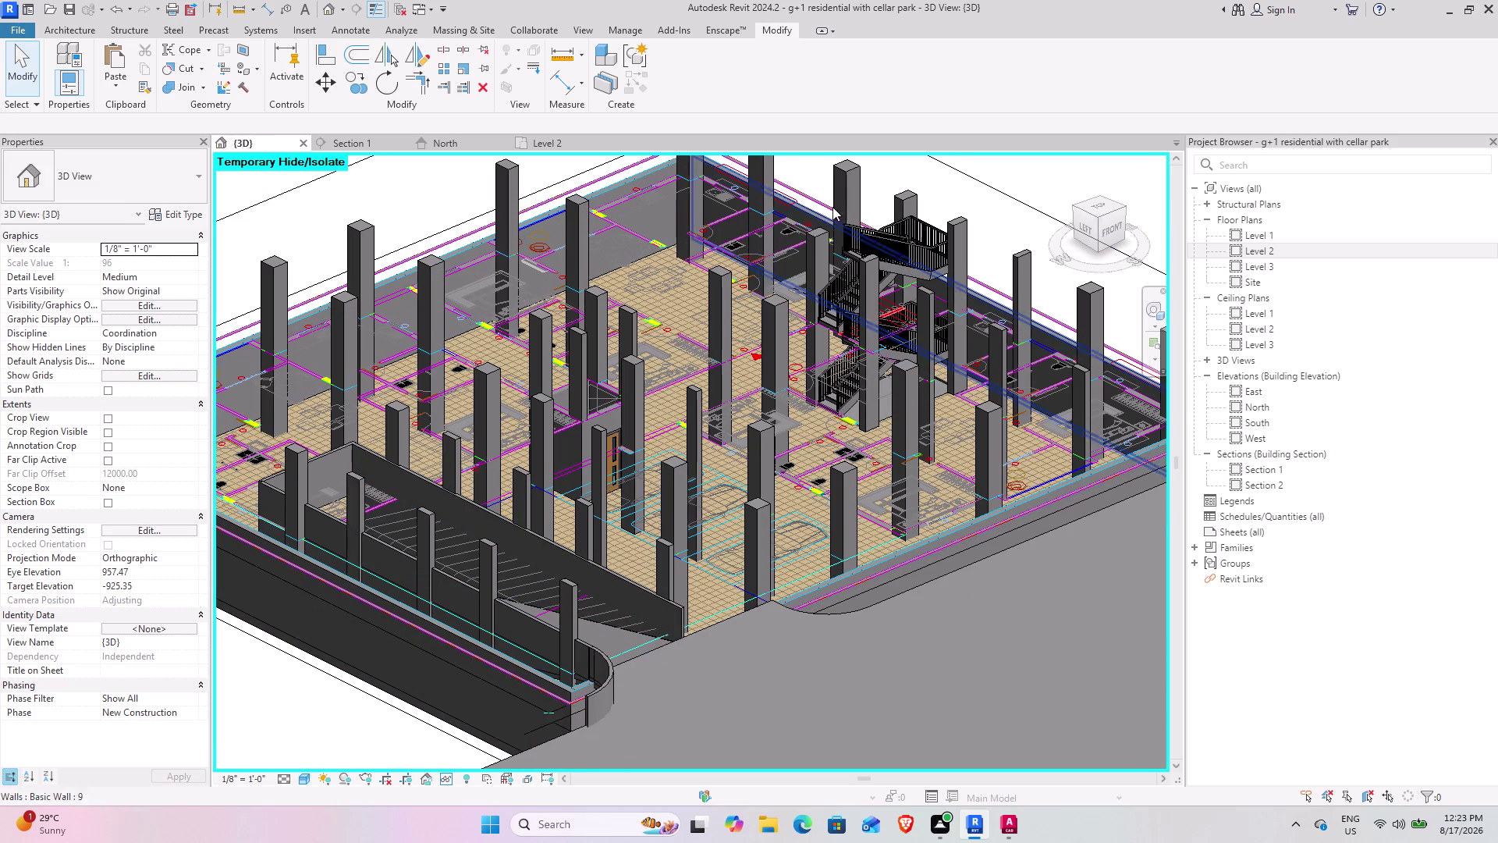
click(985, 178)
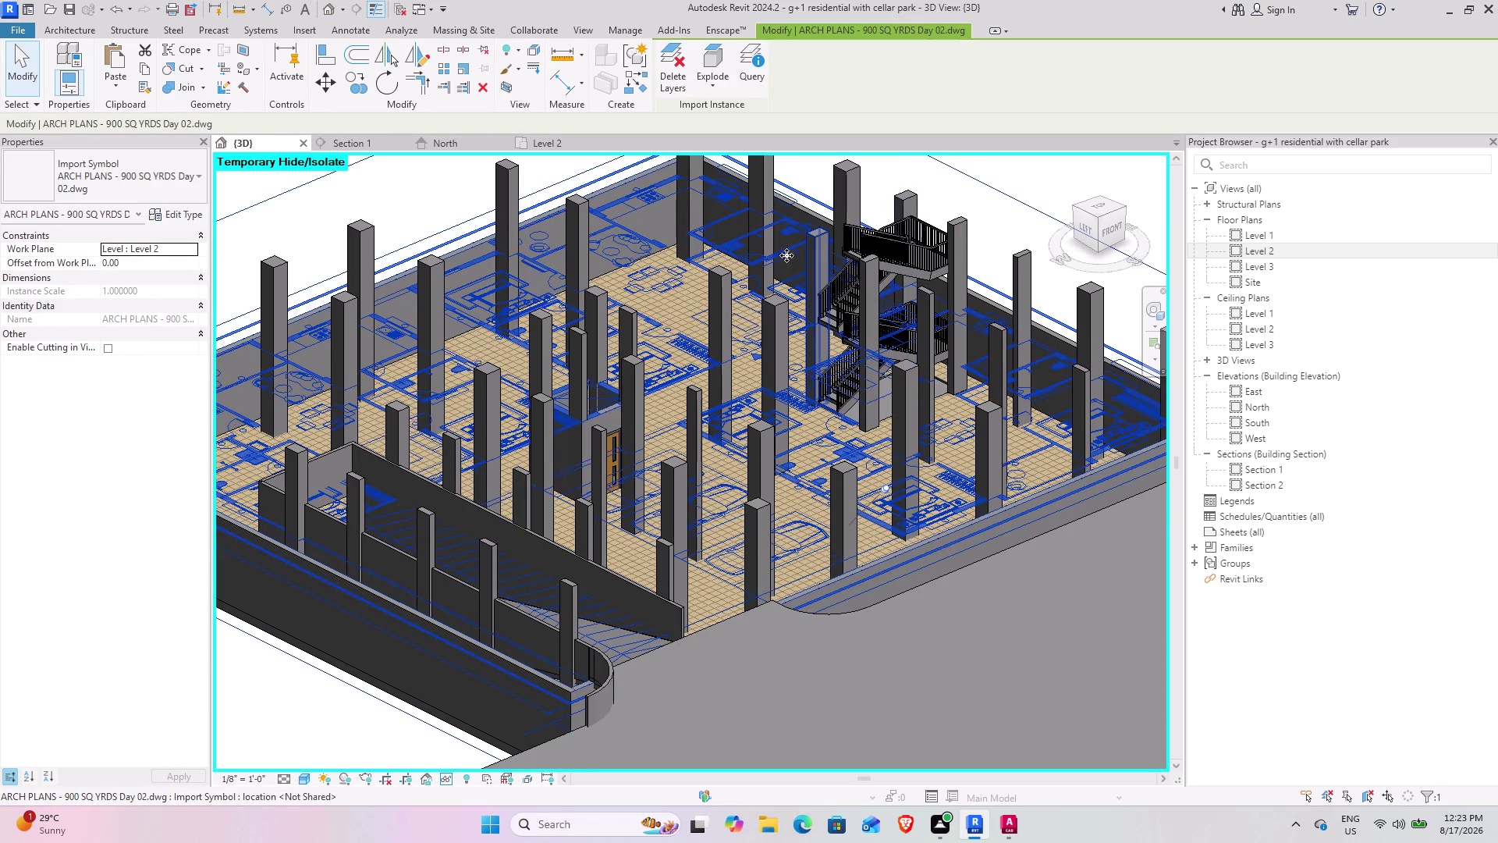
Hide the imported CAD category in the 3D view and select a lift shaft wall.
right_click(566, 302)
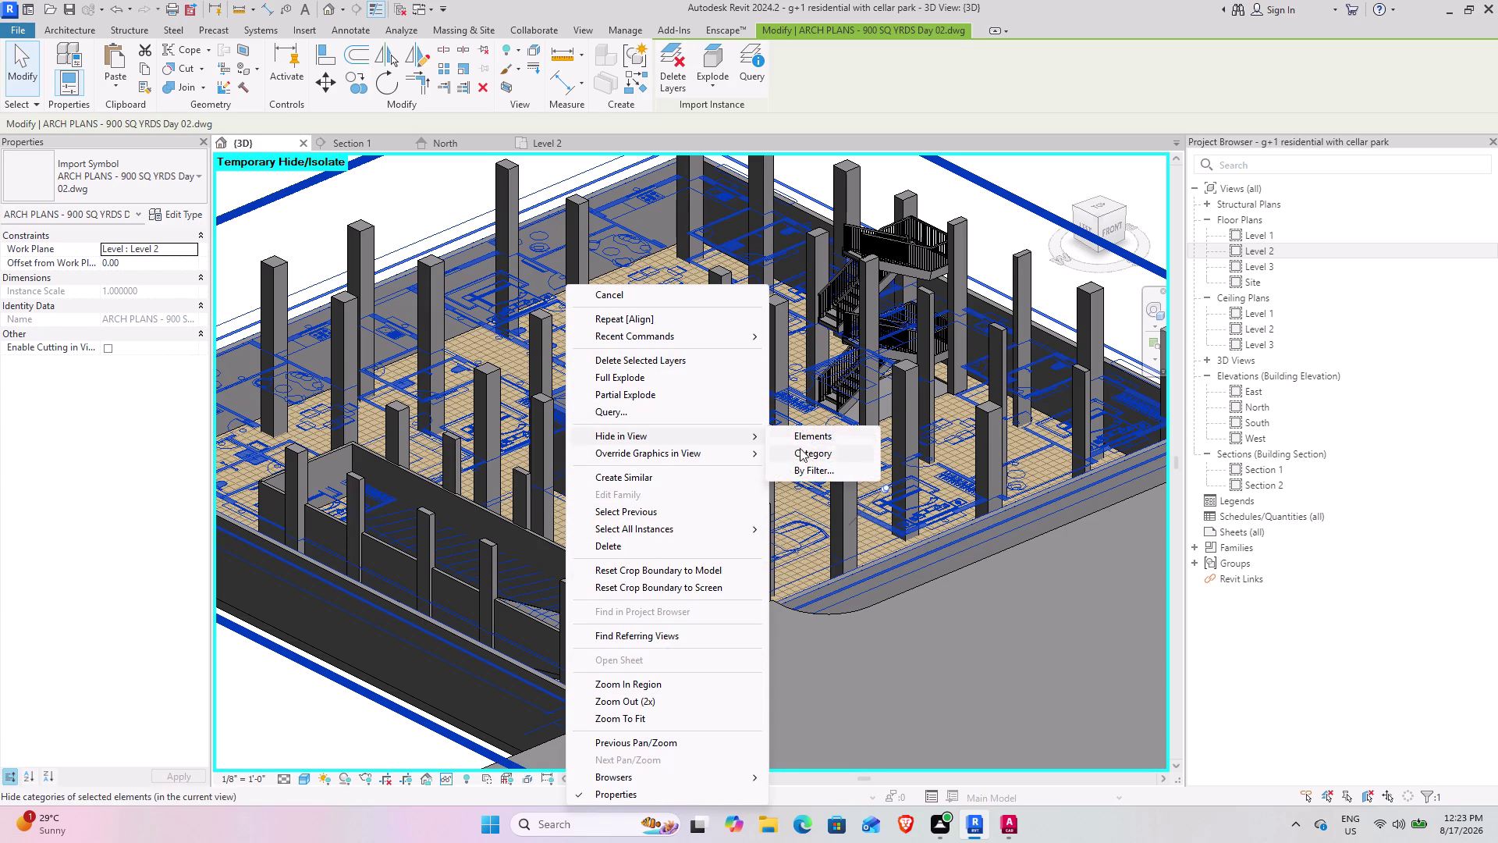
click(808, 458)
scroll(up, 3)
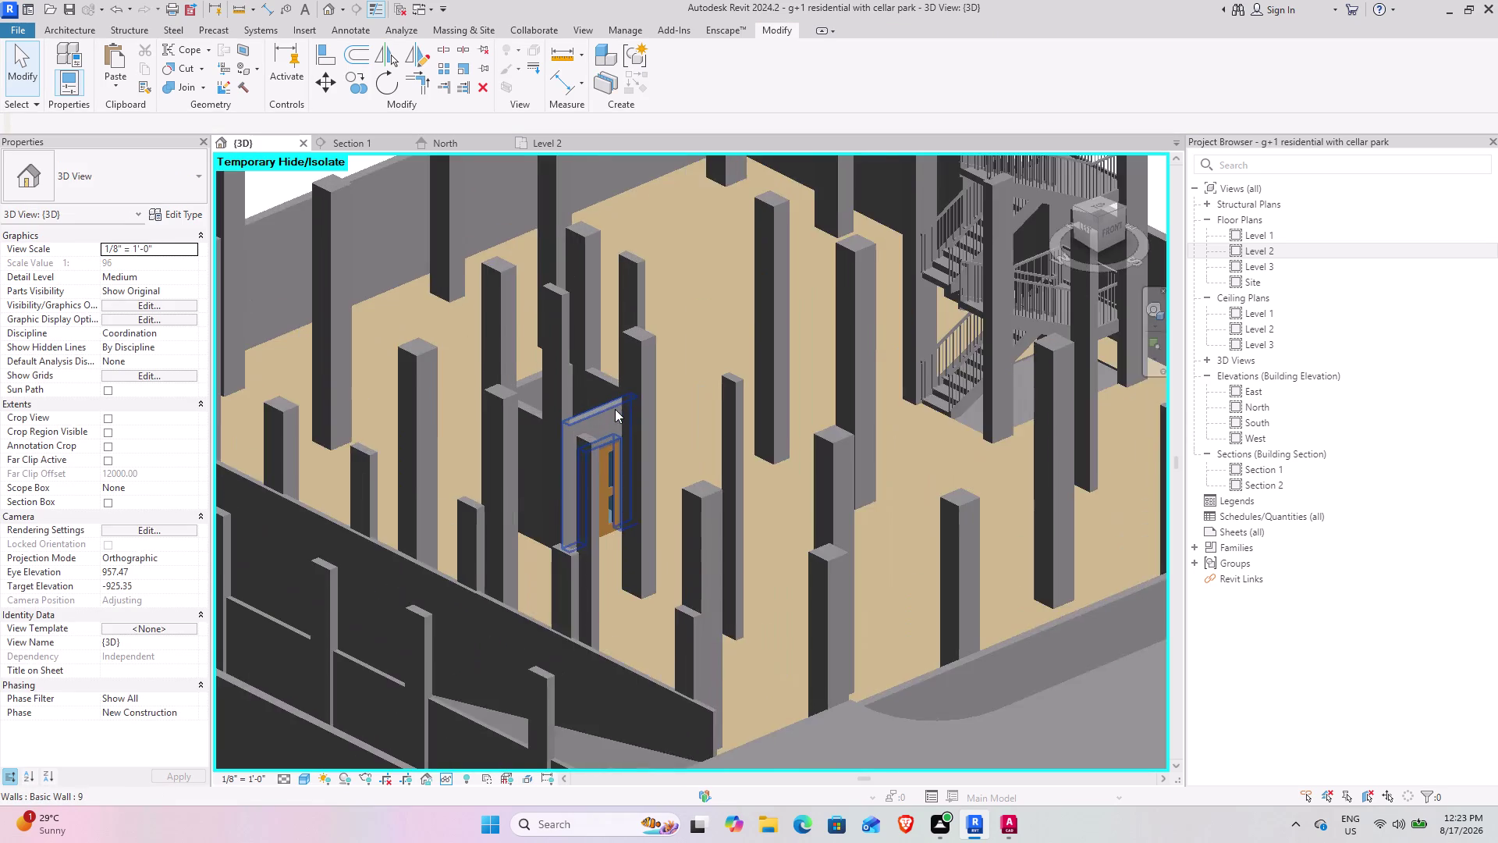
scroll(up, 3)
scroll(down, 3)
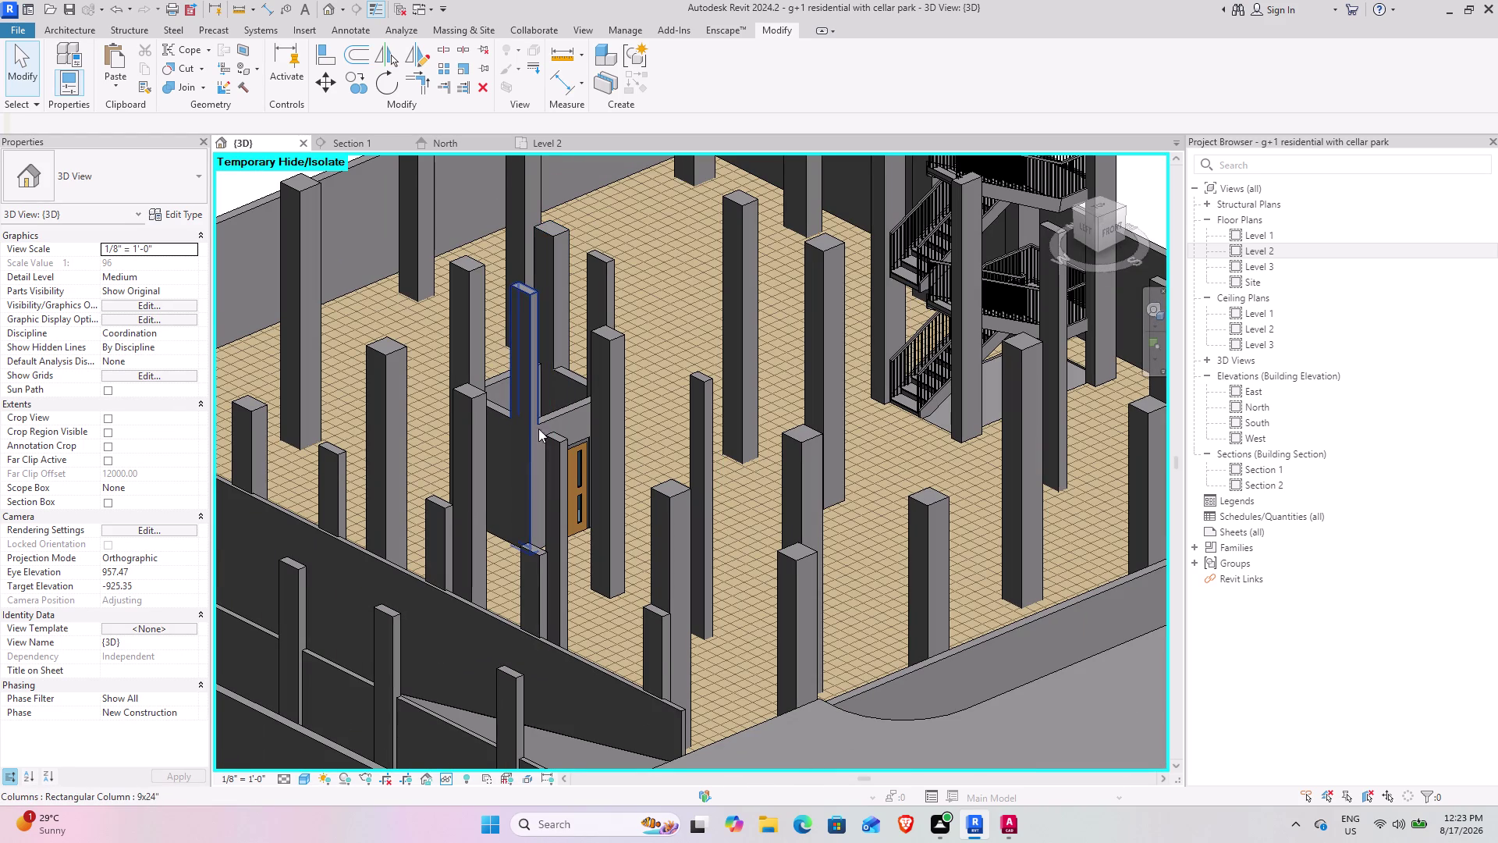
click(559, 413)
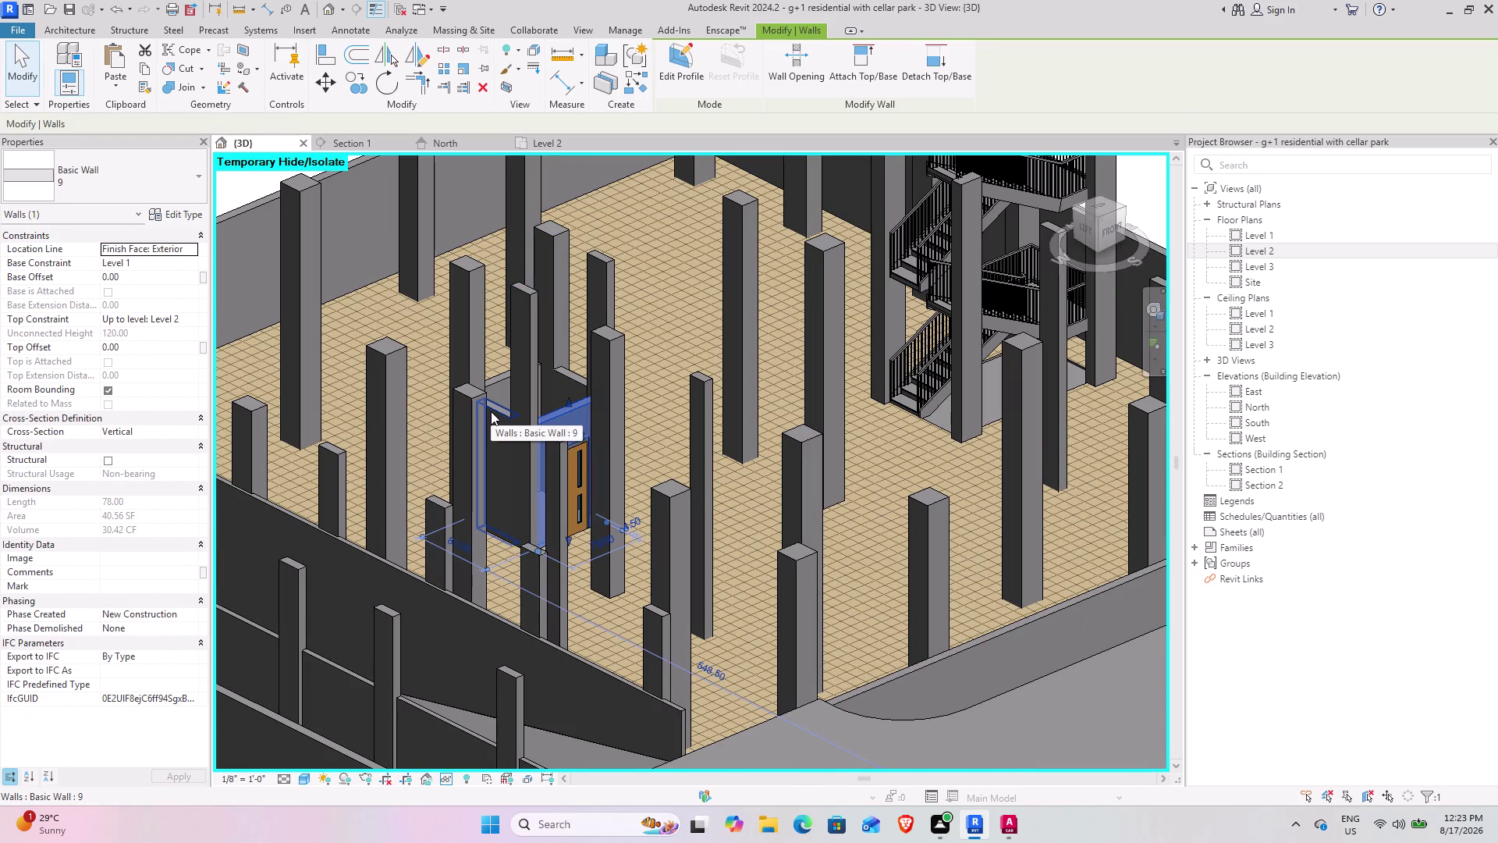
Set the four selected lift shaft walls' Top Constraint to 'Up to level: Level 3'.
click(493, 407)
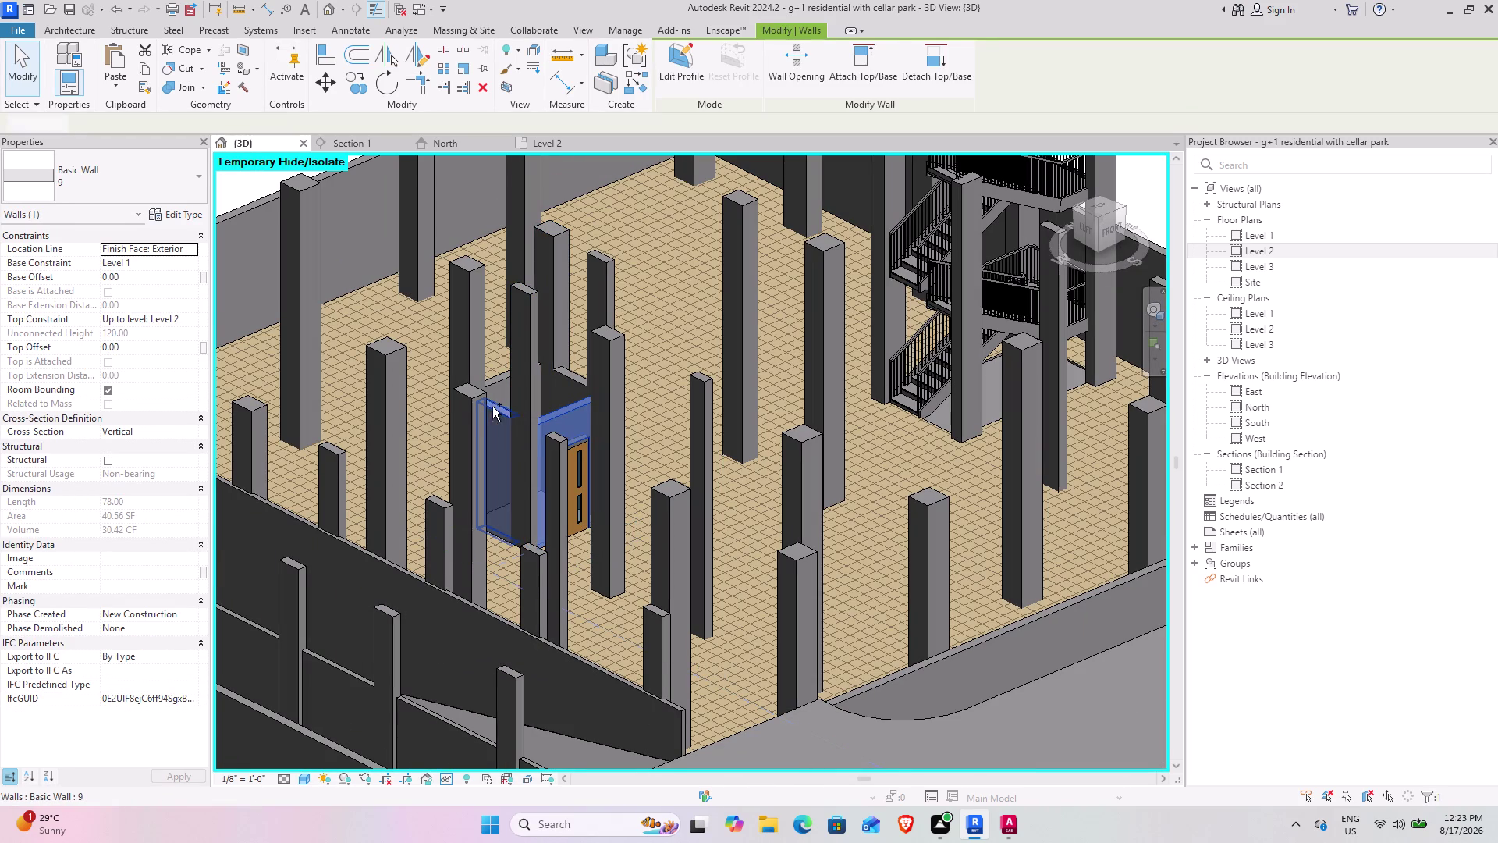
click(493, 377)
click(576, 376)
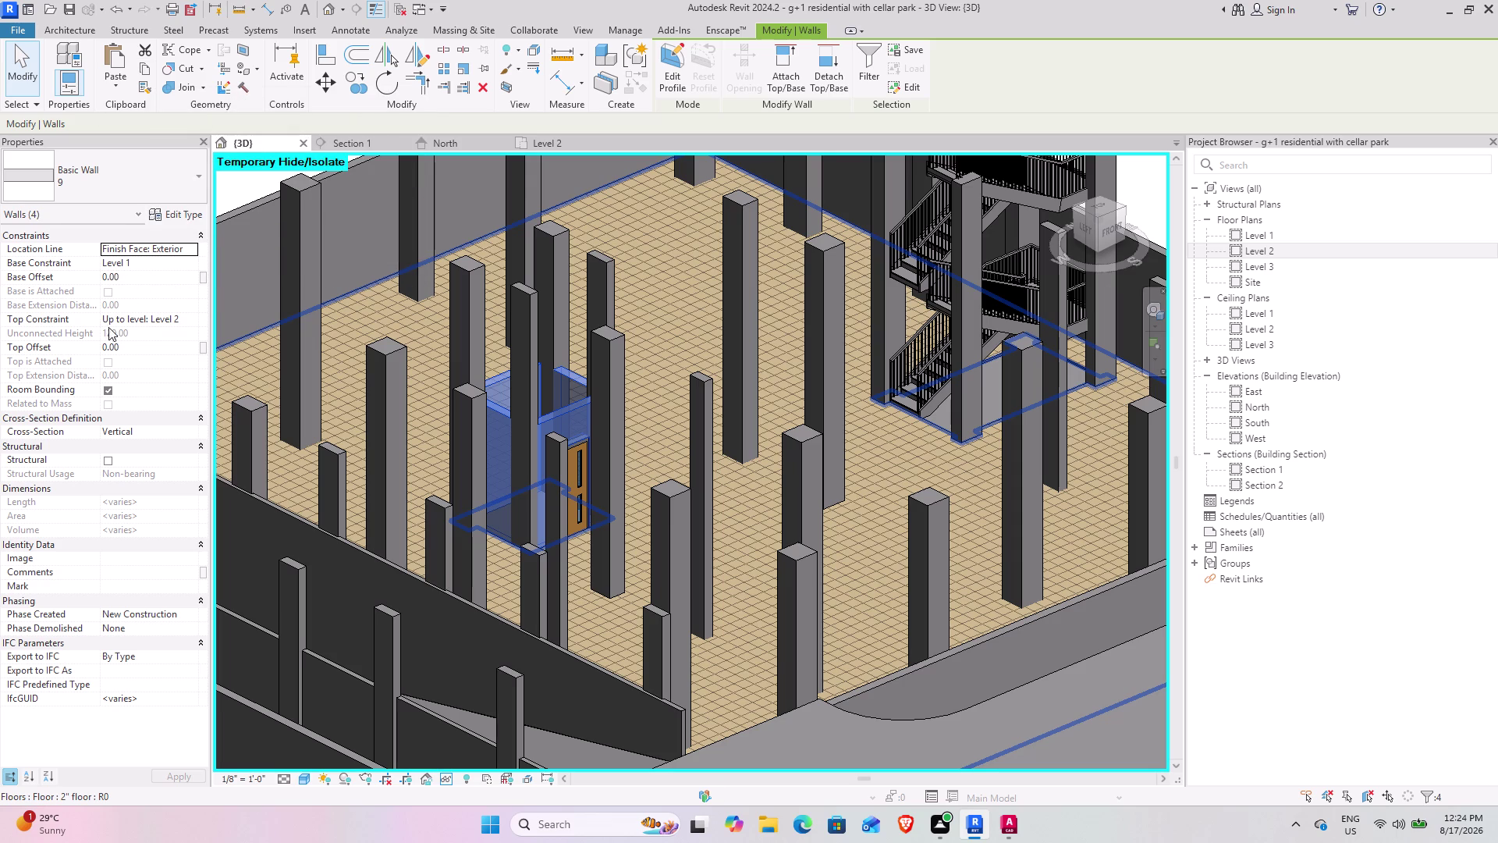
click(192, 318)
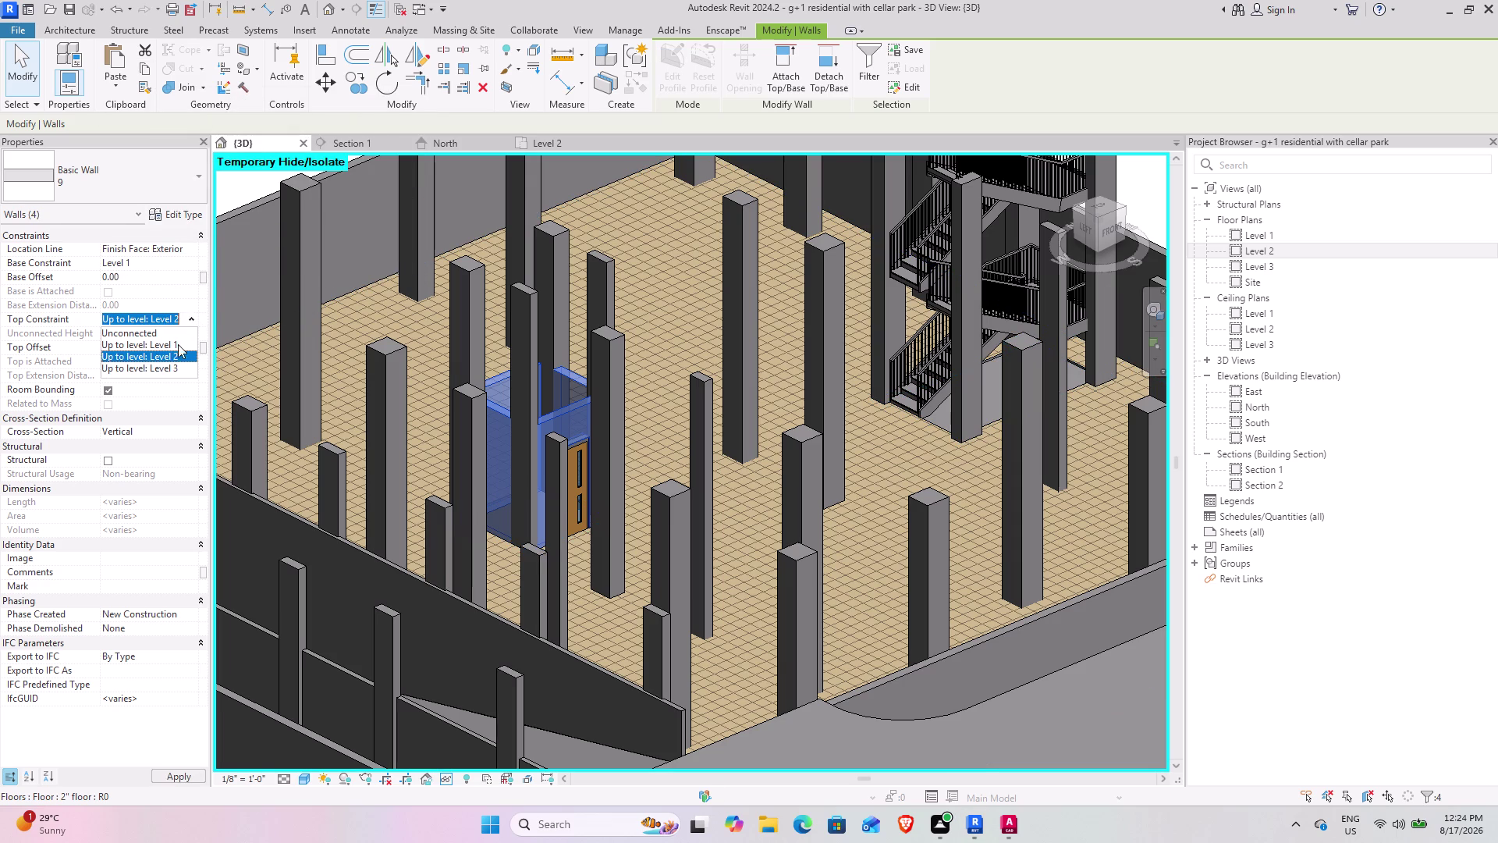
click(160, 366)
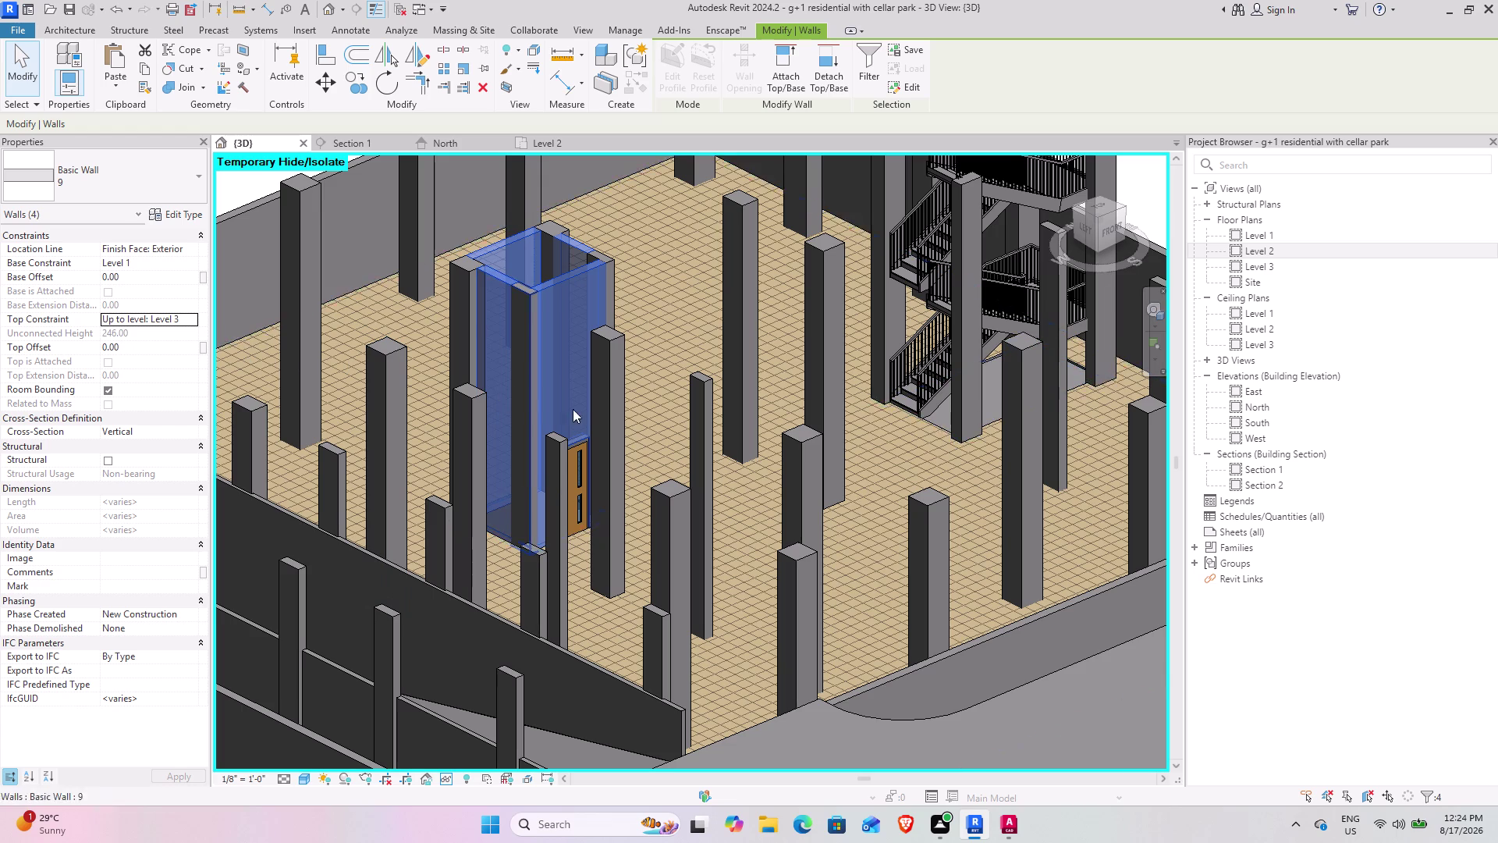
click(673, 341)
scroll(down, 3)
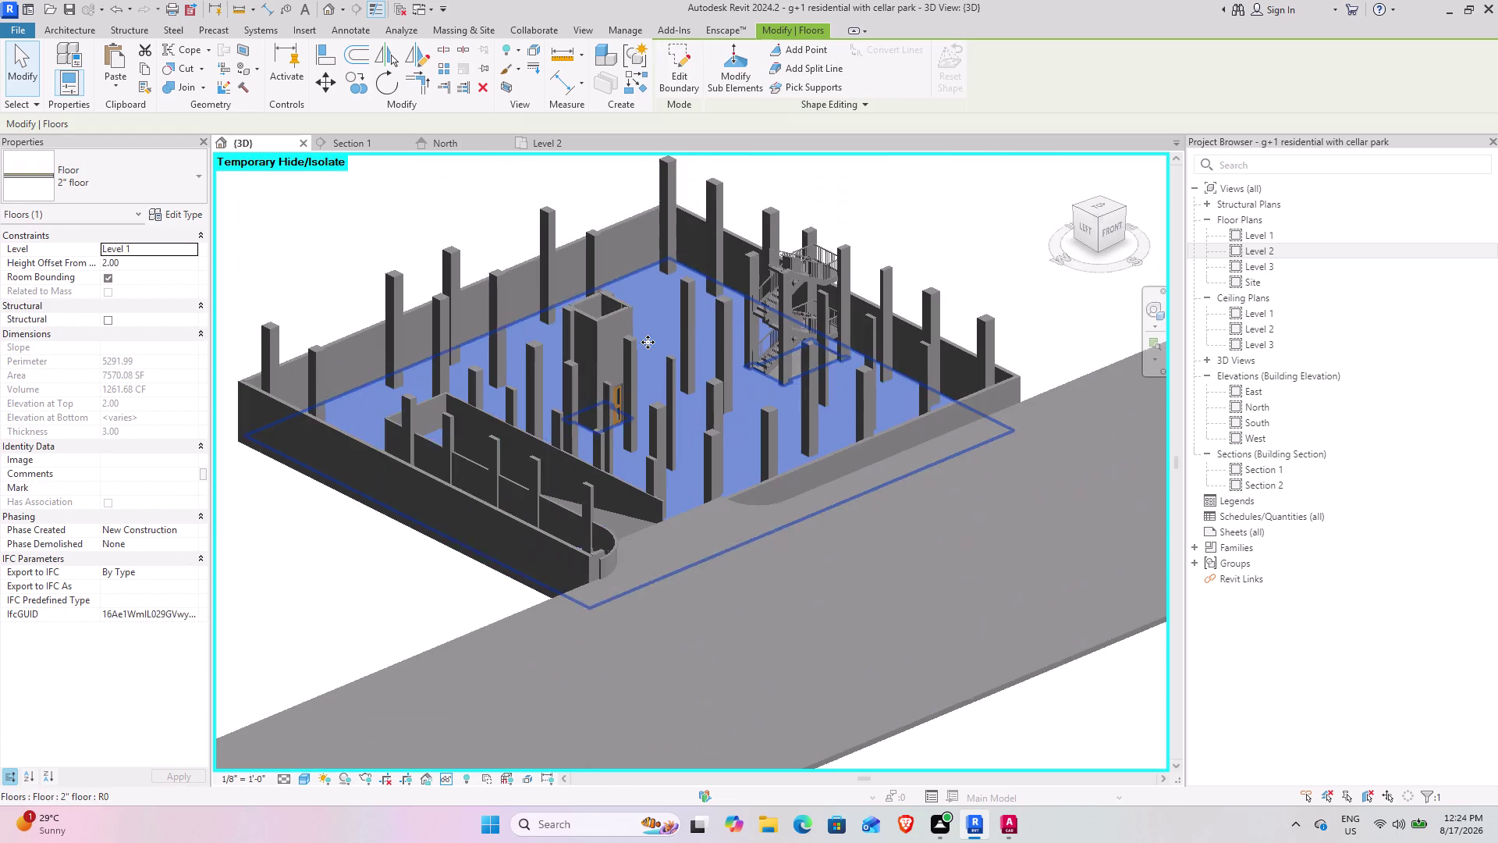
Clear the selection and check the taller lift shaft in the North elevation.
click(894, 259)
click(1011, 211)
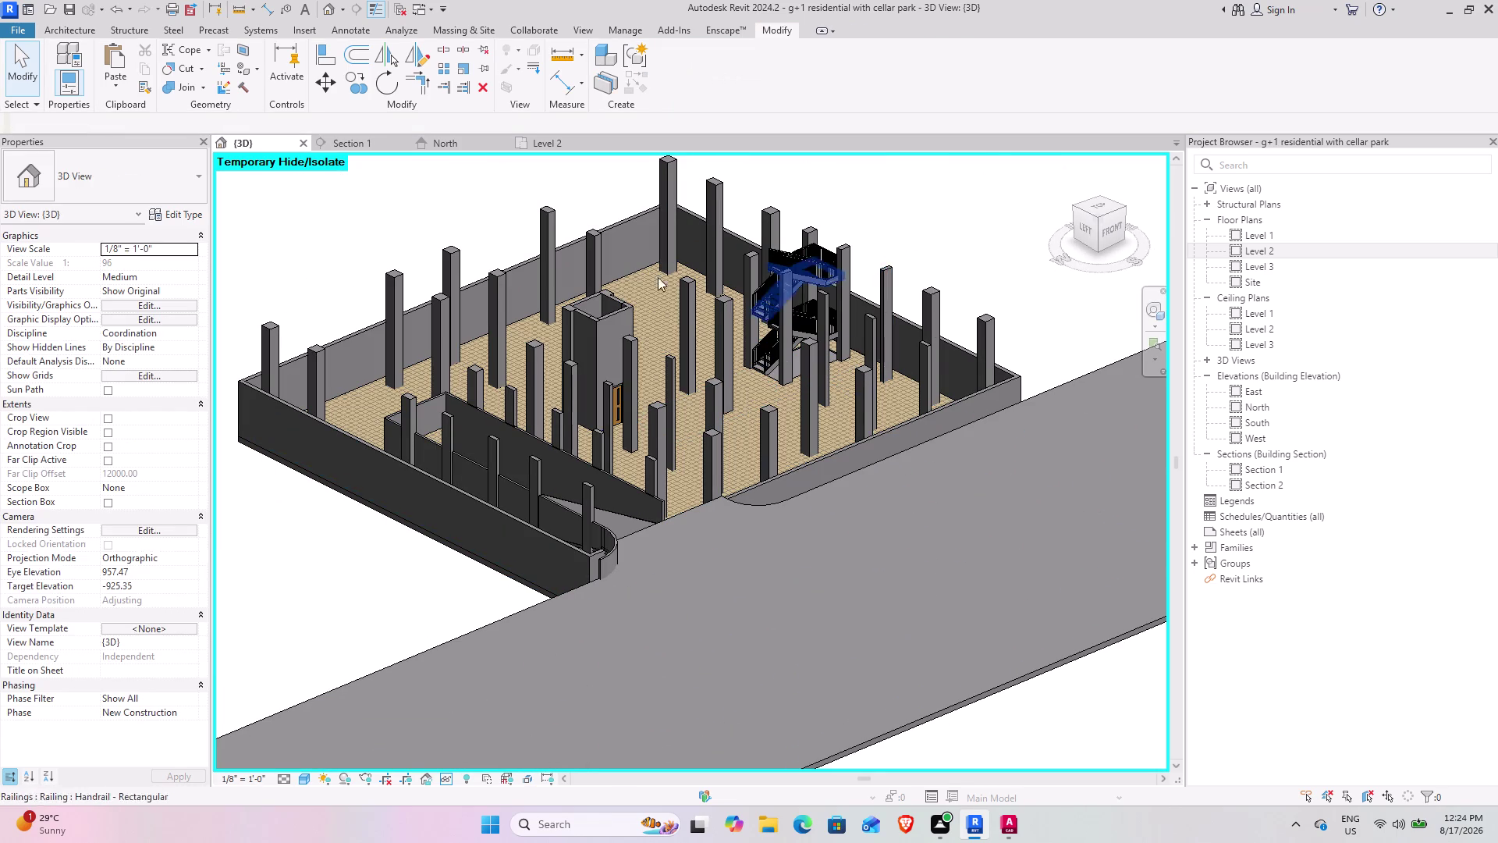
scroll(up, 3)
scroll(up, 3)
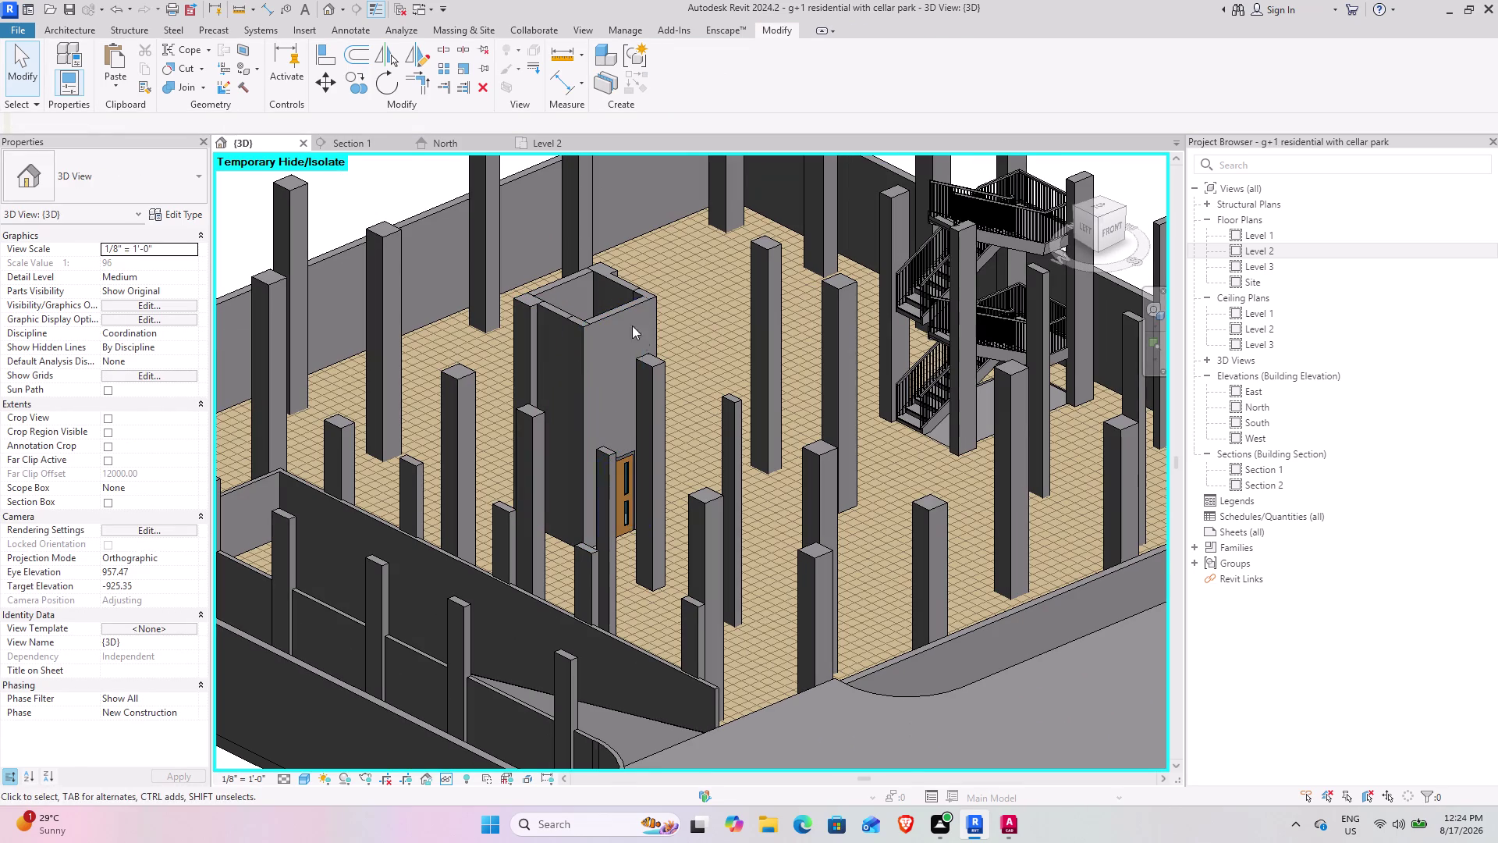
click(459, 149)
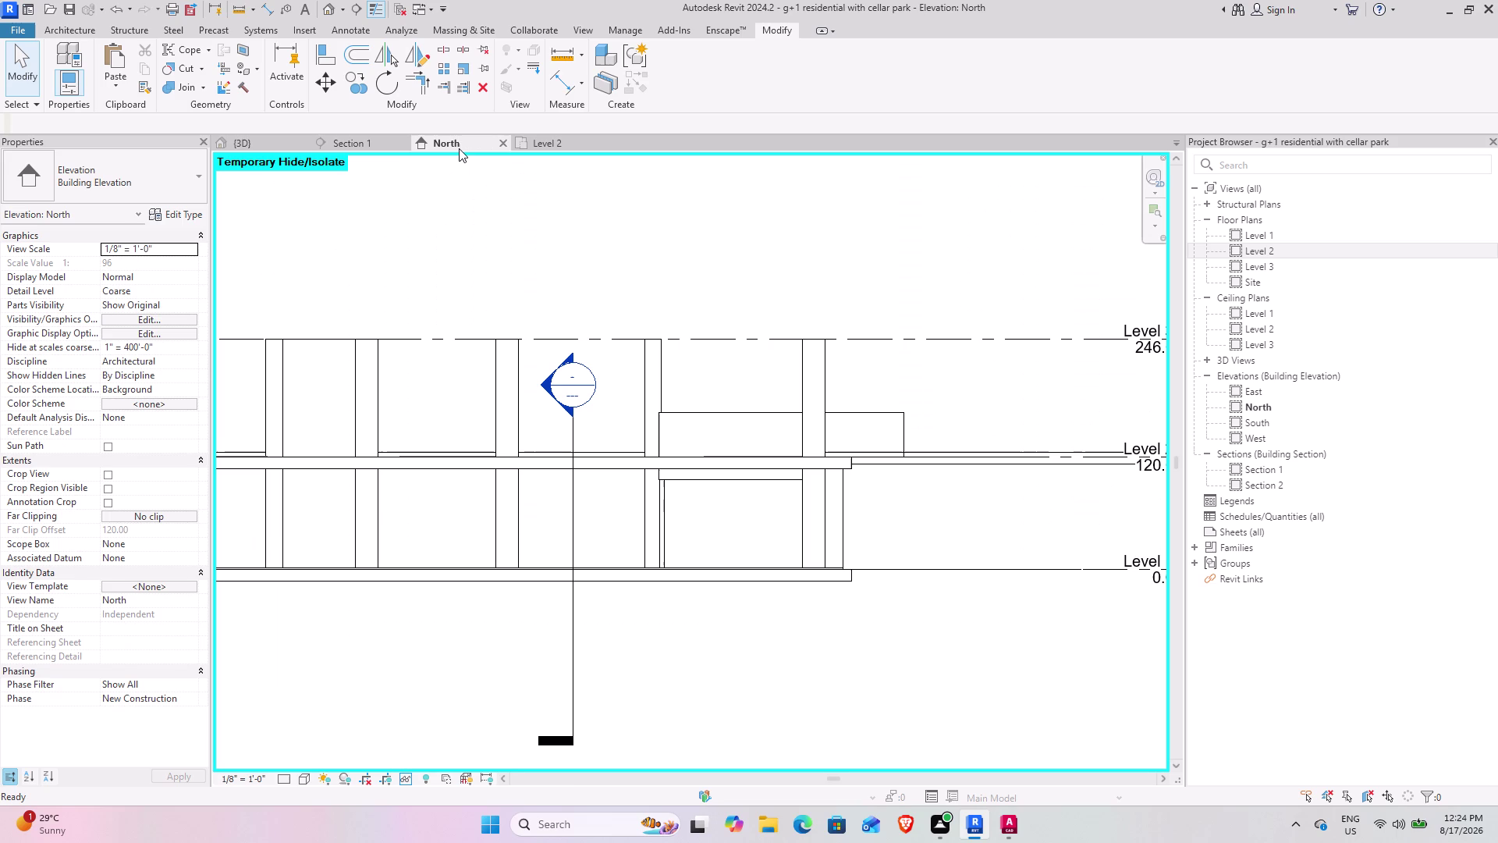
click(259, 135)
Orbit the 3D model to front, side and top views, then open Level 2.
scroll(down, 3)
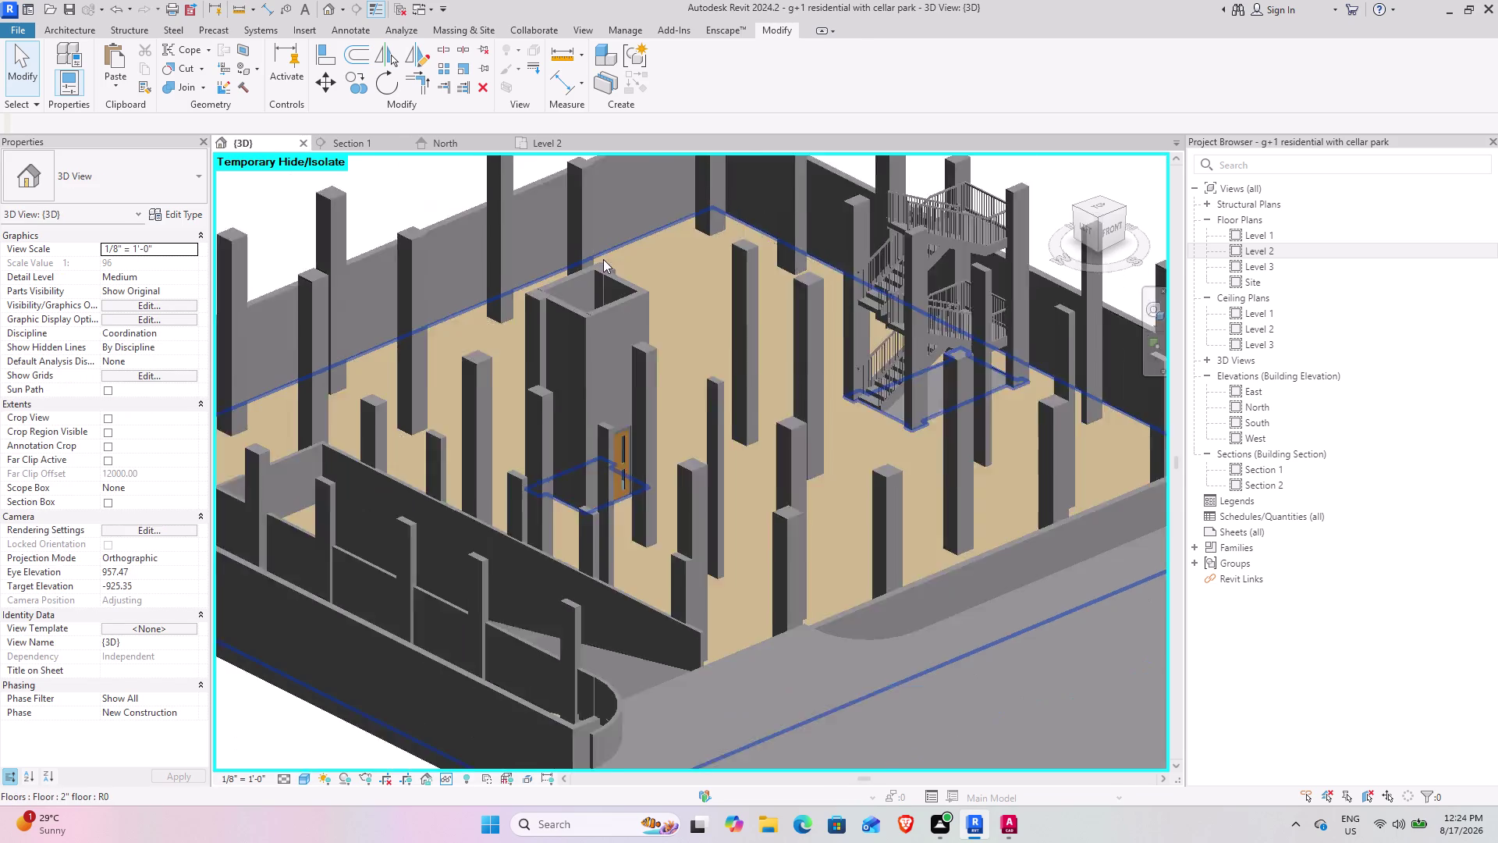
scroll(down, 3)
scroll(down, 3)
middle_drag(625, 259, 545, 312)
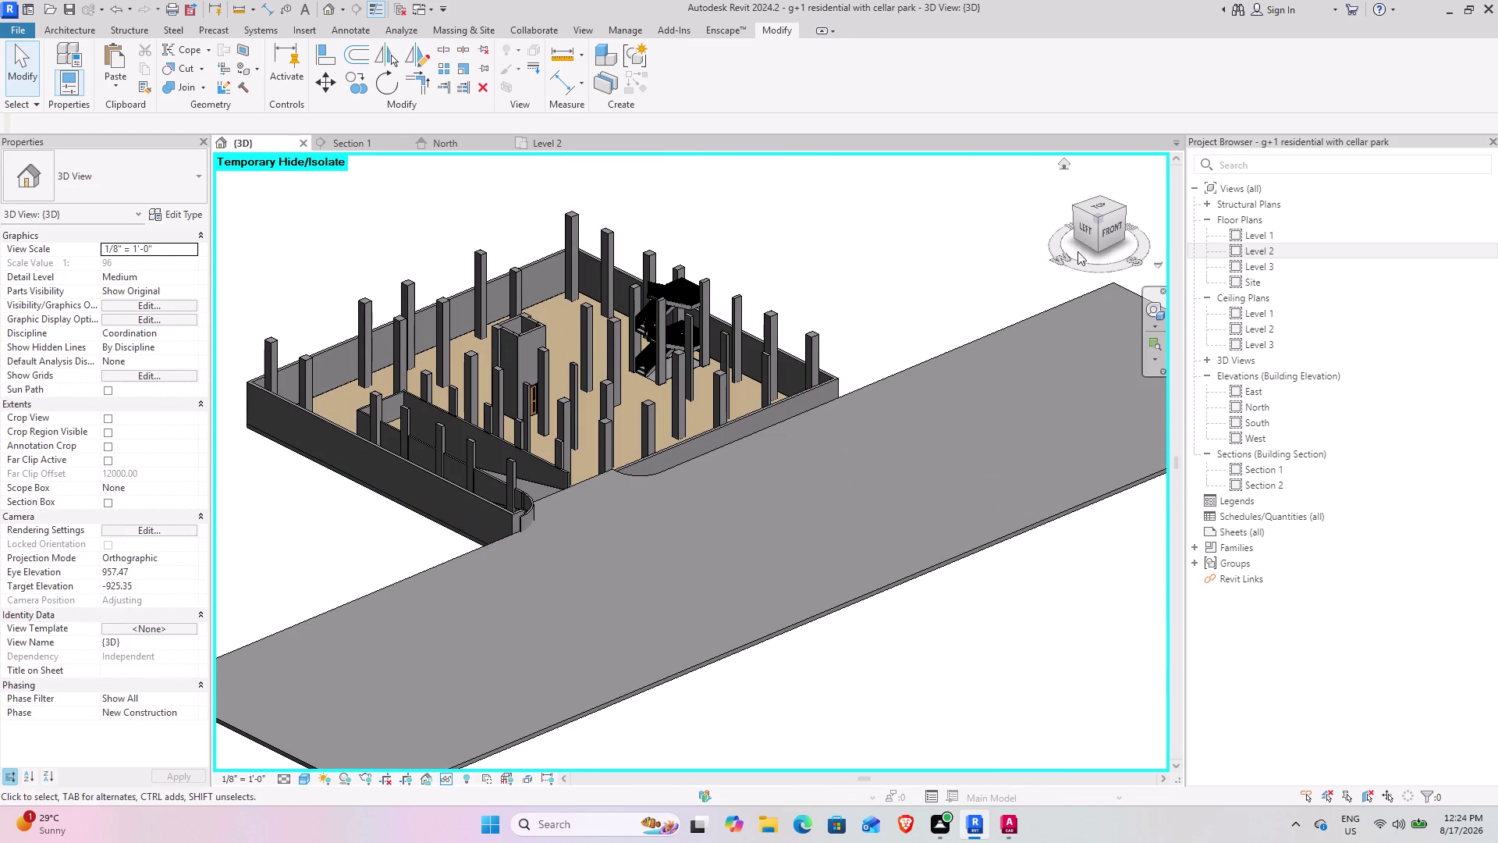
drag(1084, 226, 937, 241)
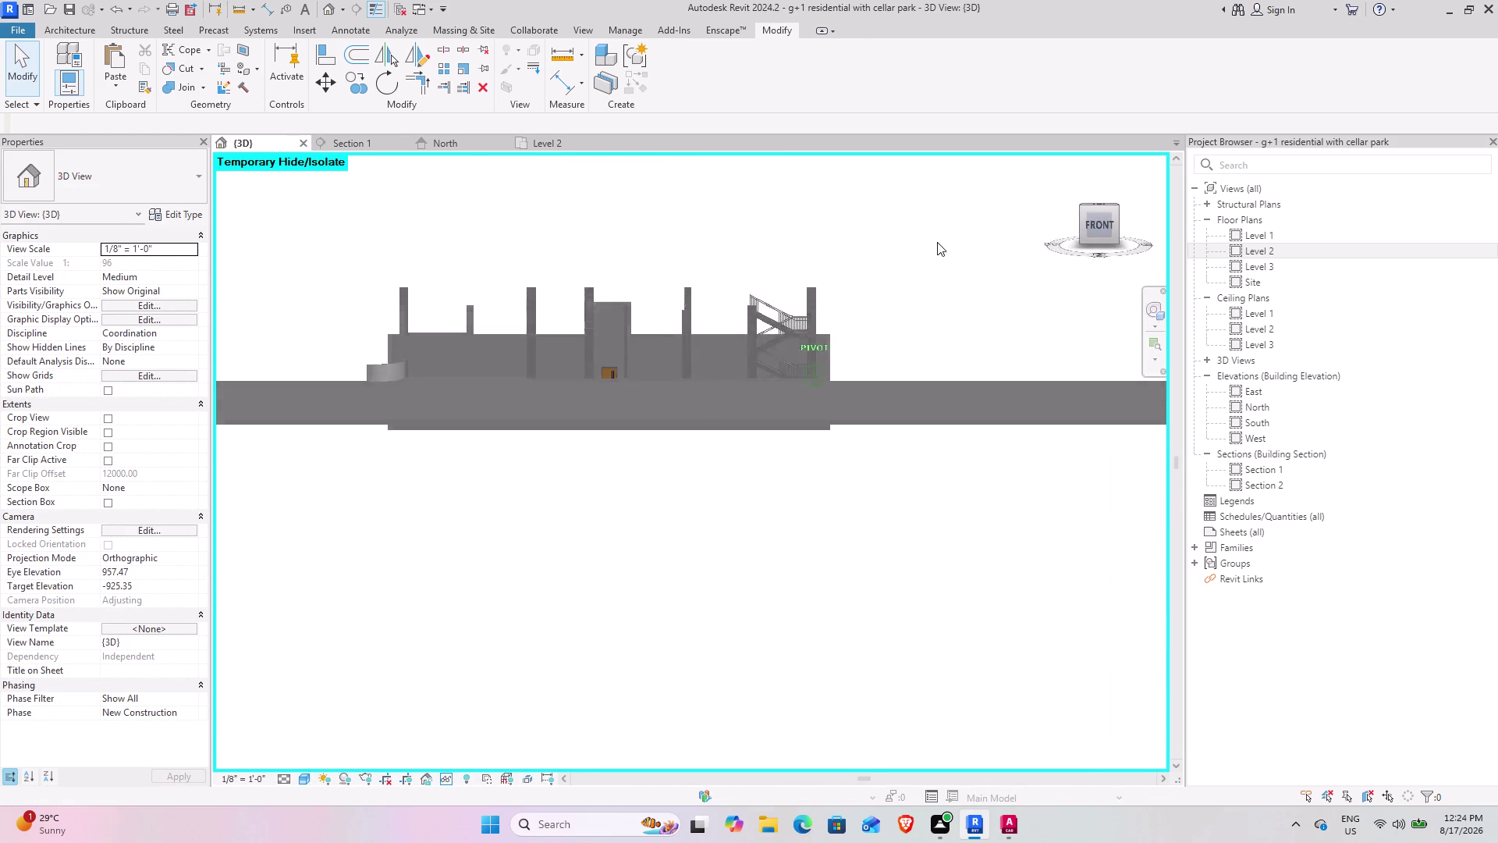
drag(938, 240, 1126, 212)
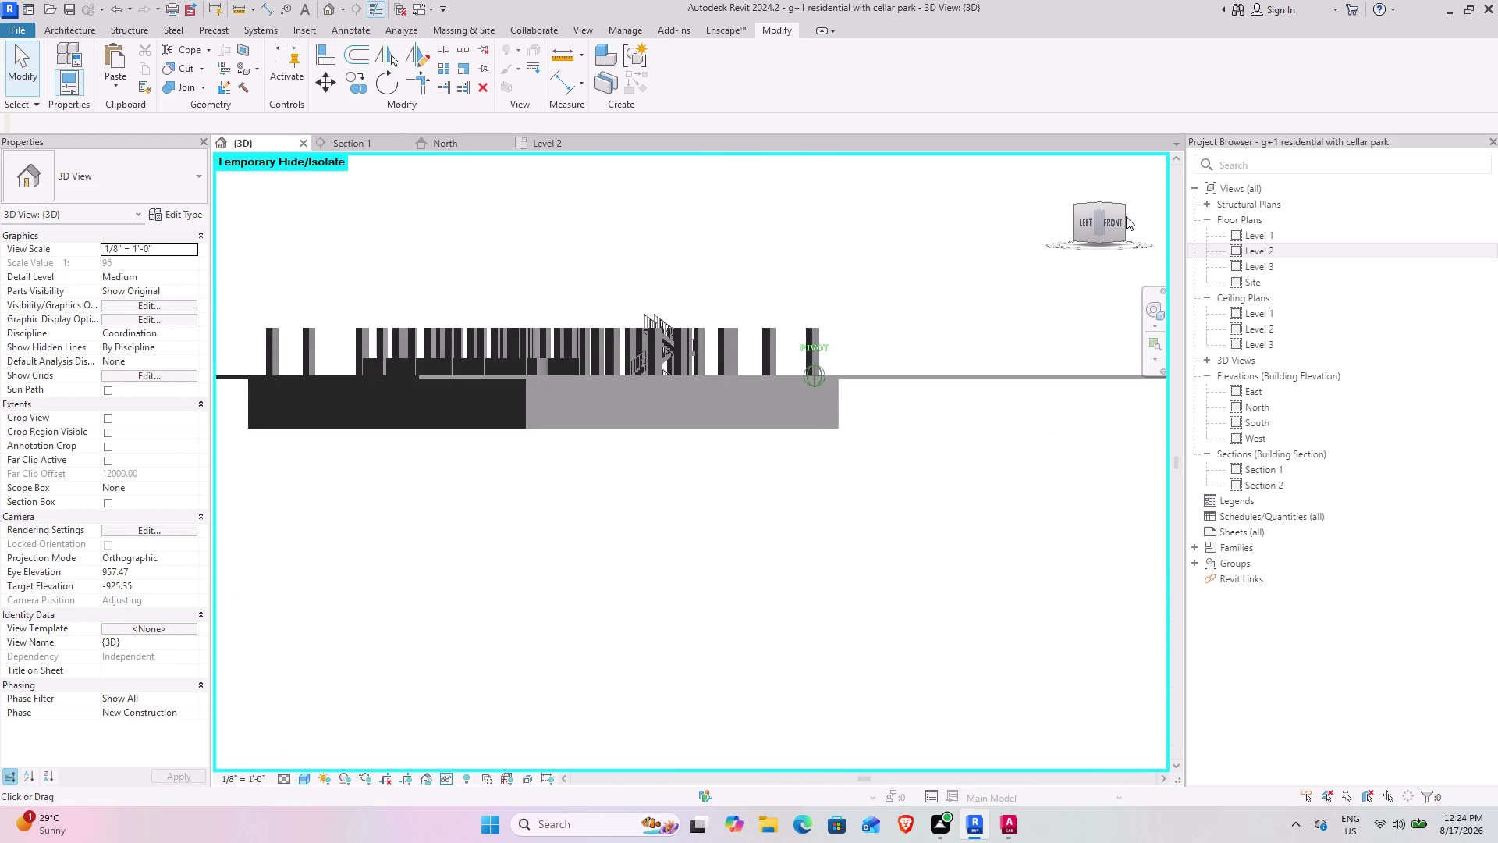
drag(1127, 212, 983, 316)
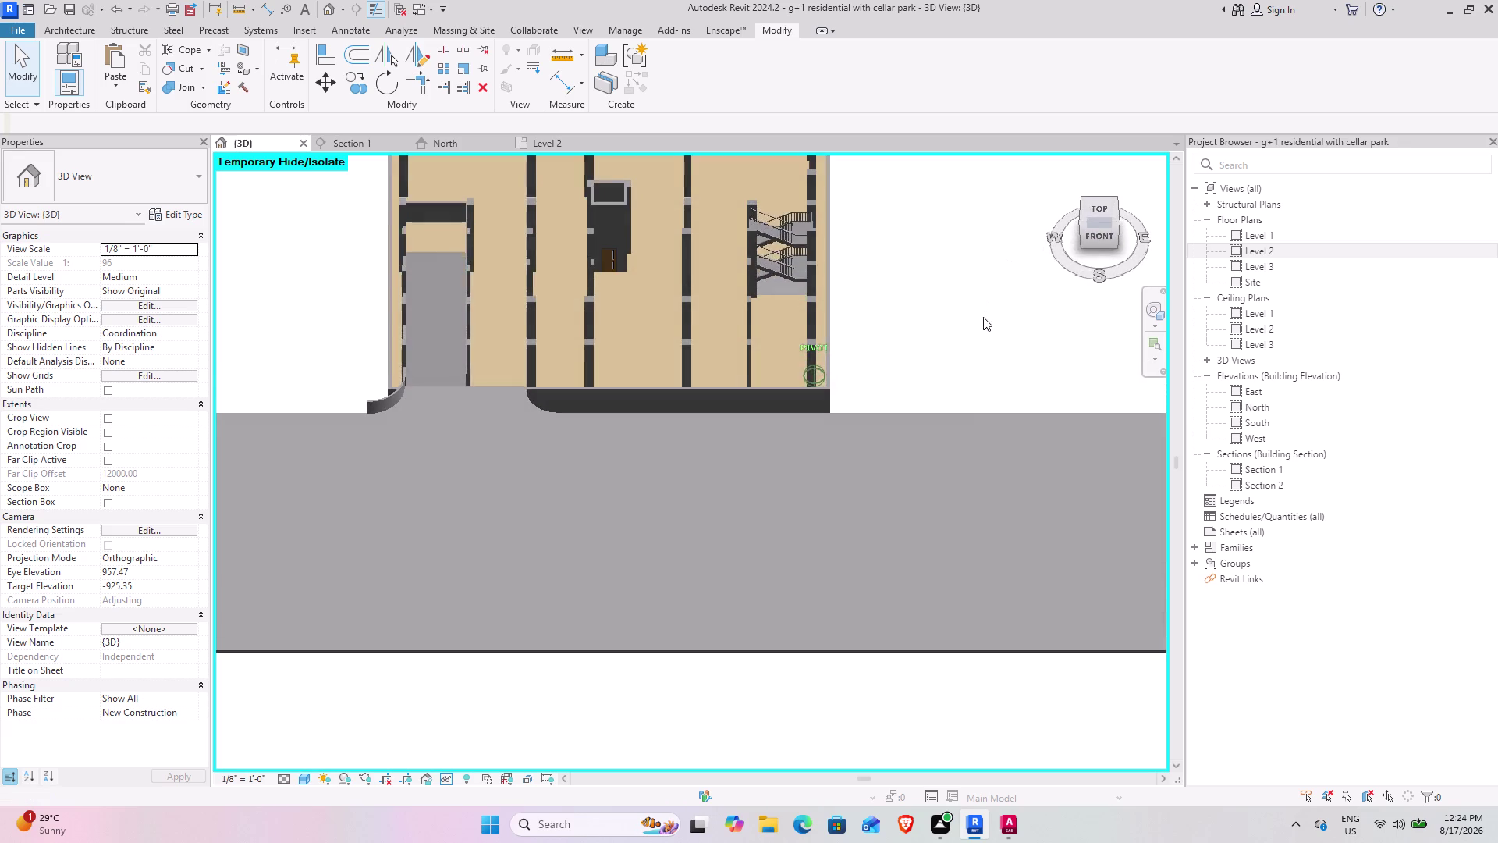
drag(983, 316, 983, 317)
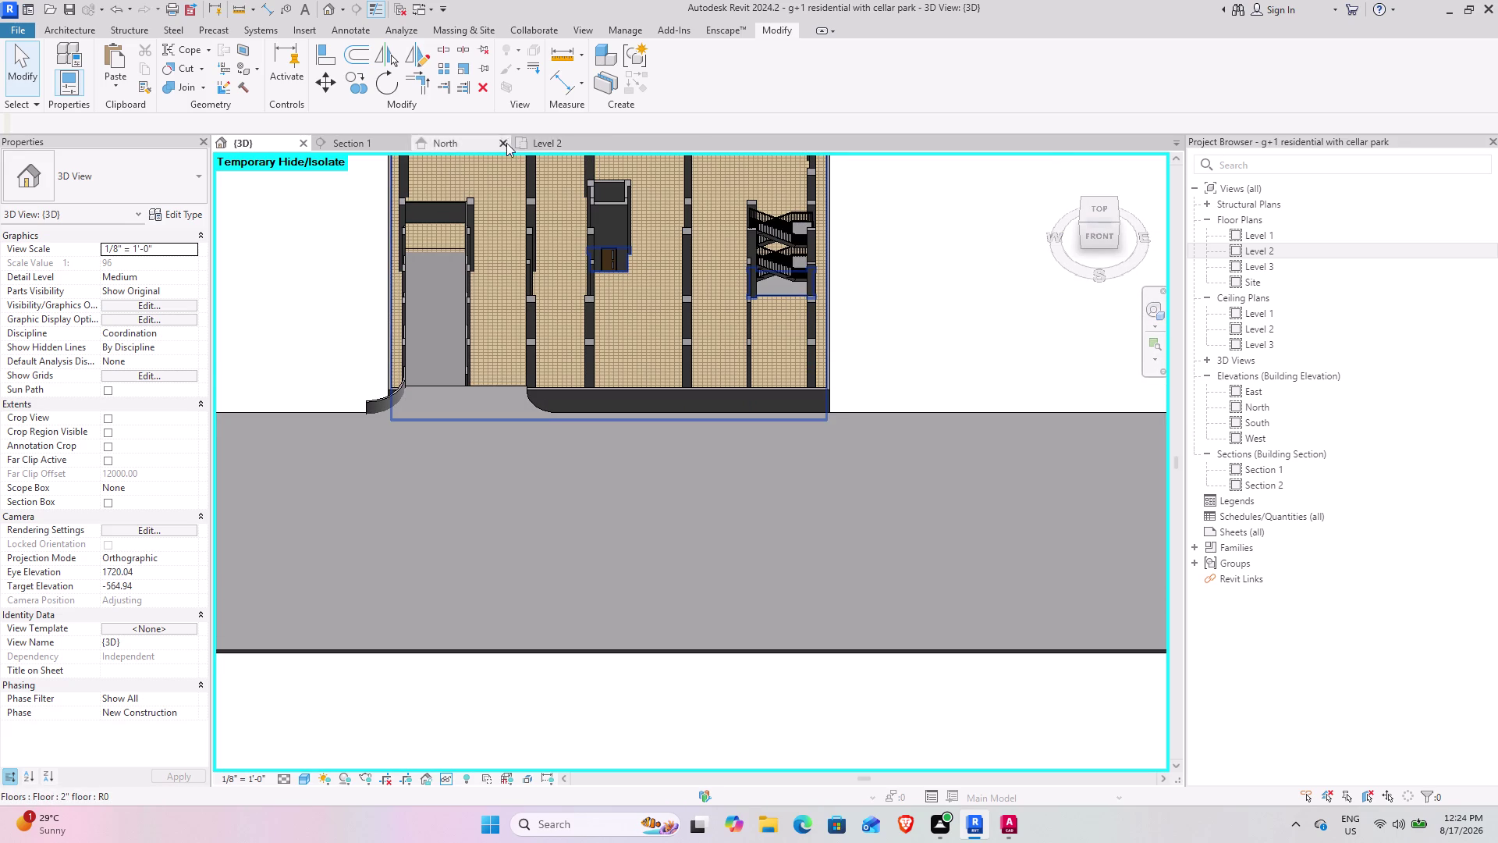
click(550, 143)
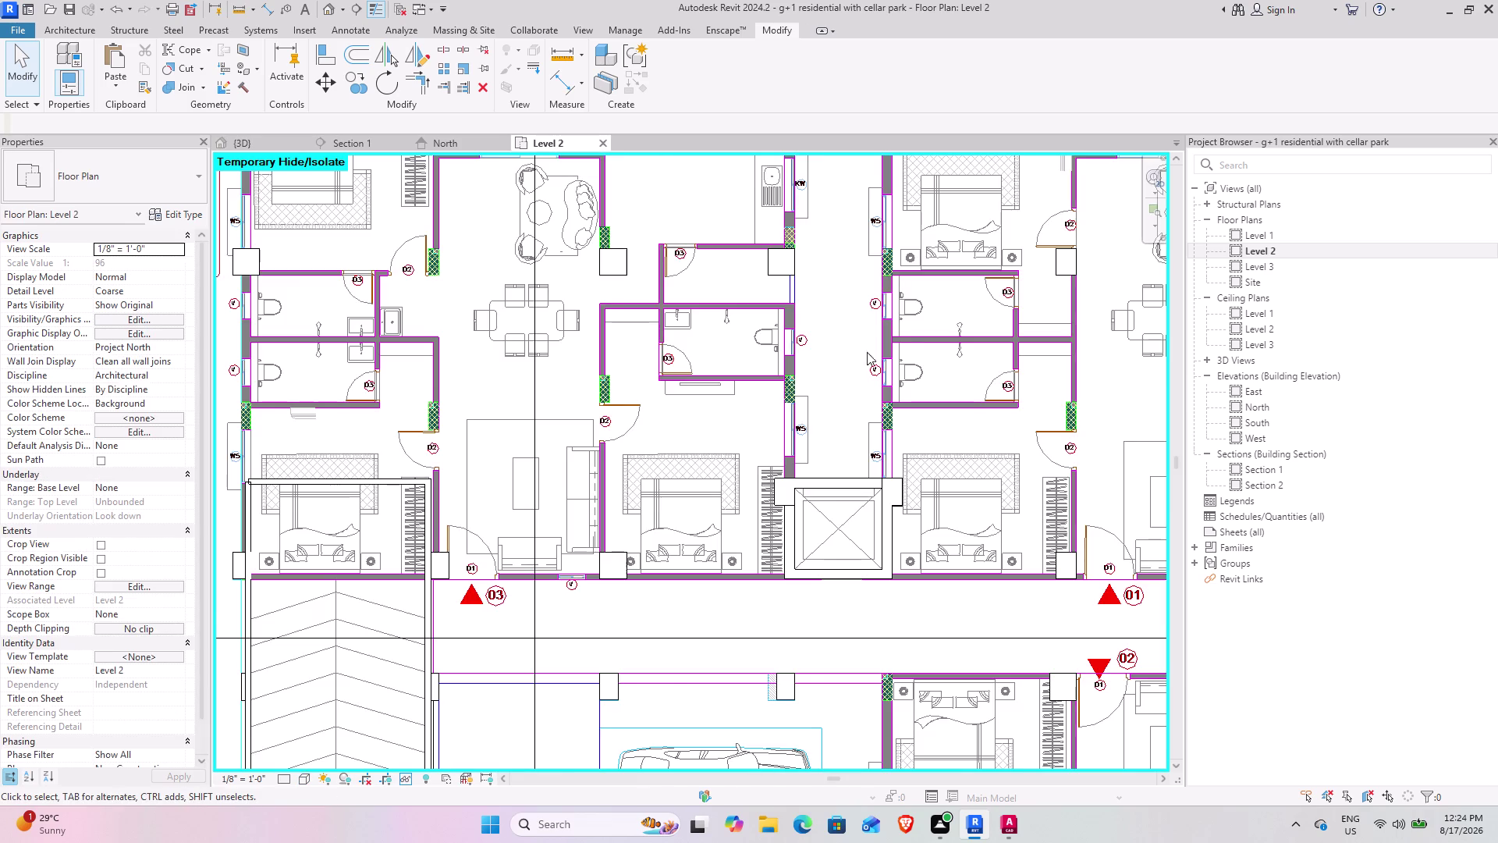
Pan the Level 2 plan to the kitchen-corner column beside the stair.
scroll(down, 3)
middle_drag(958, 410, 633, 222)
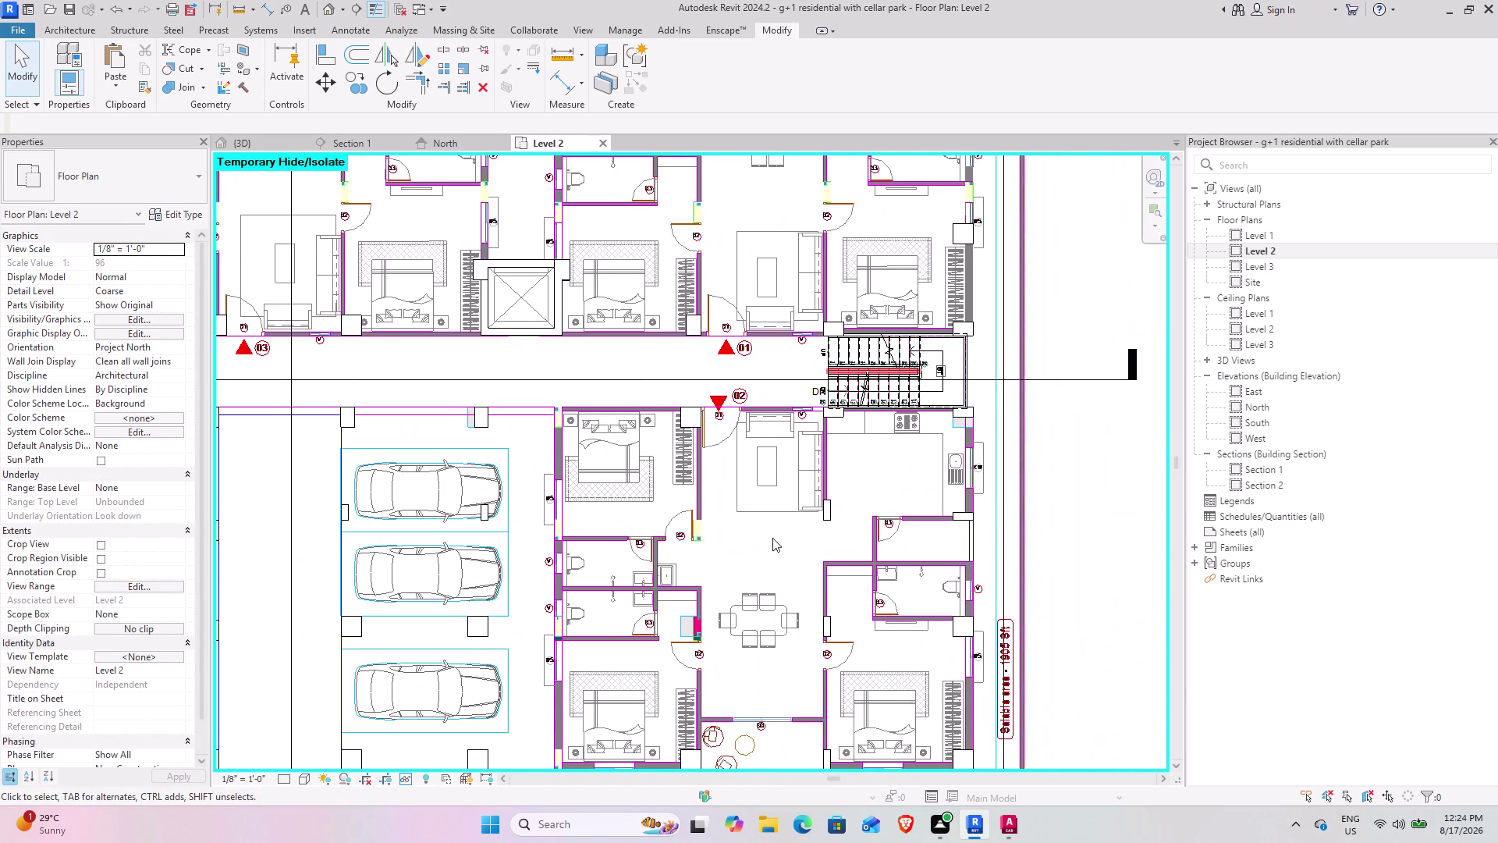
scroll(up, 3)
middle_drag(833, 473, 708, 294)
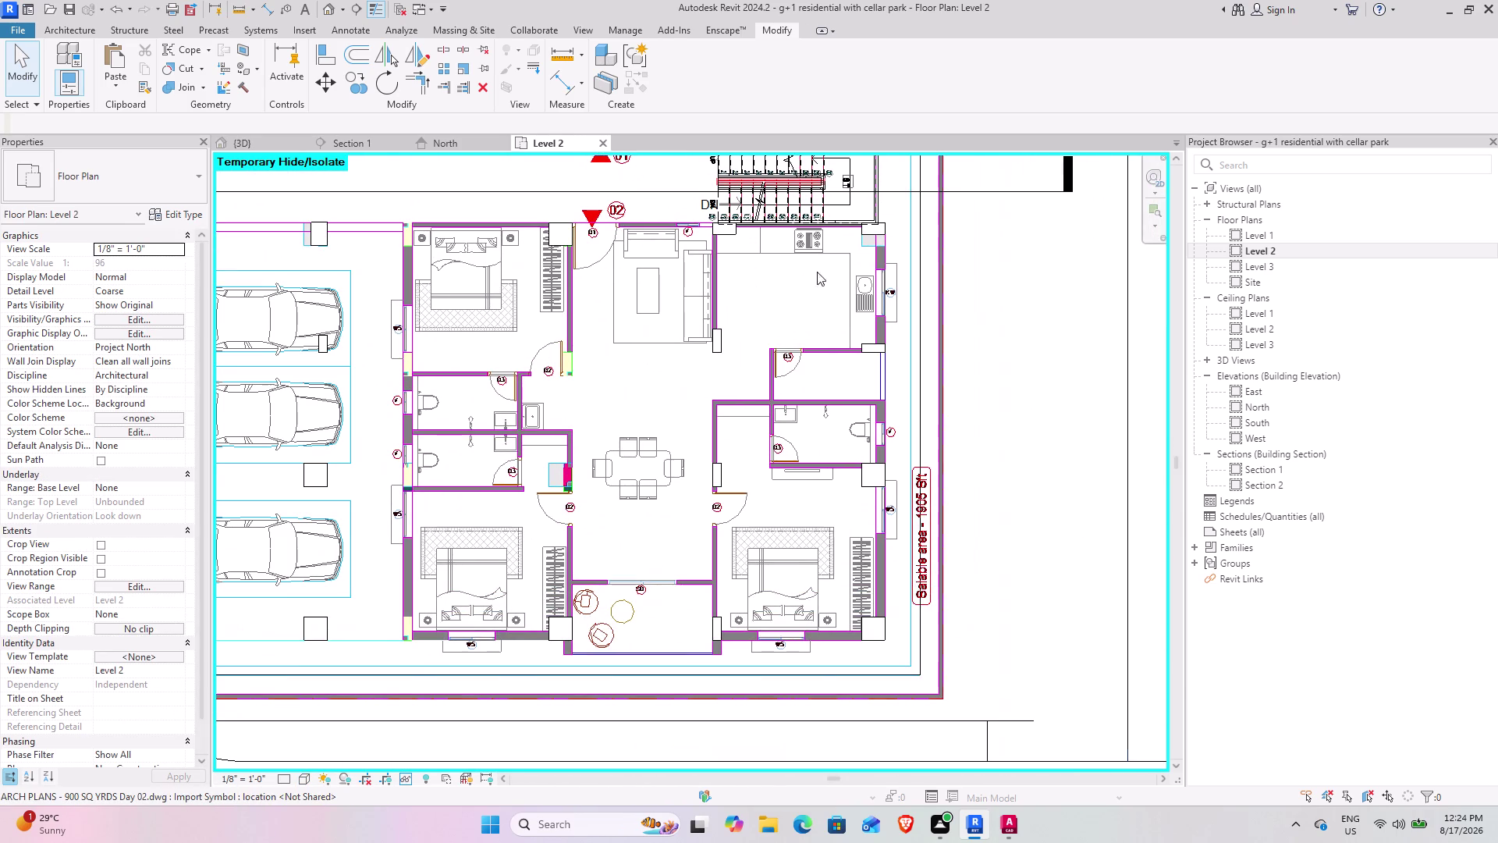
scroll(up, 3)
middle_drag(877, 224, 881, 320)
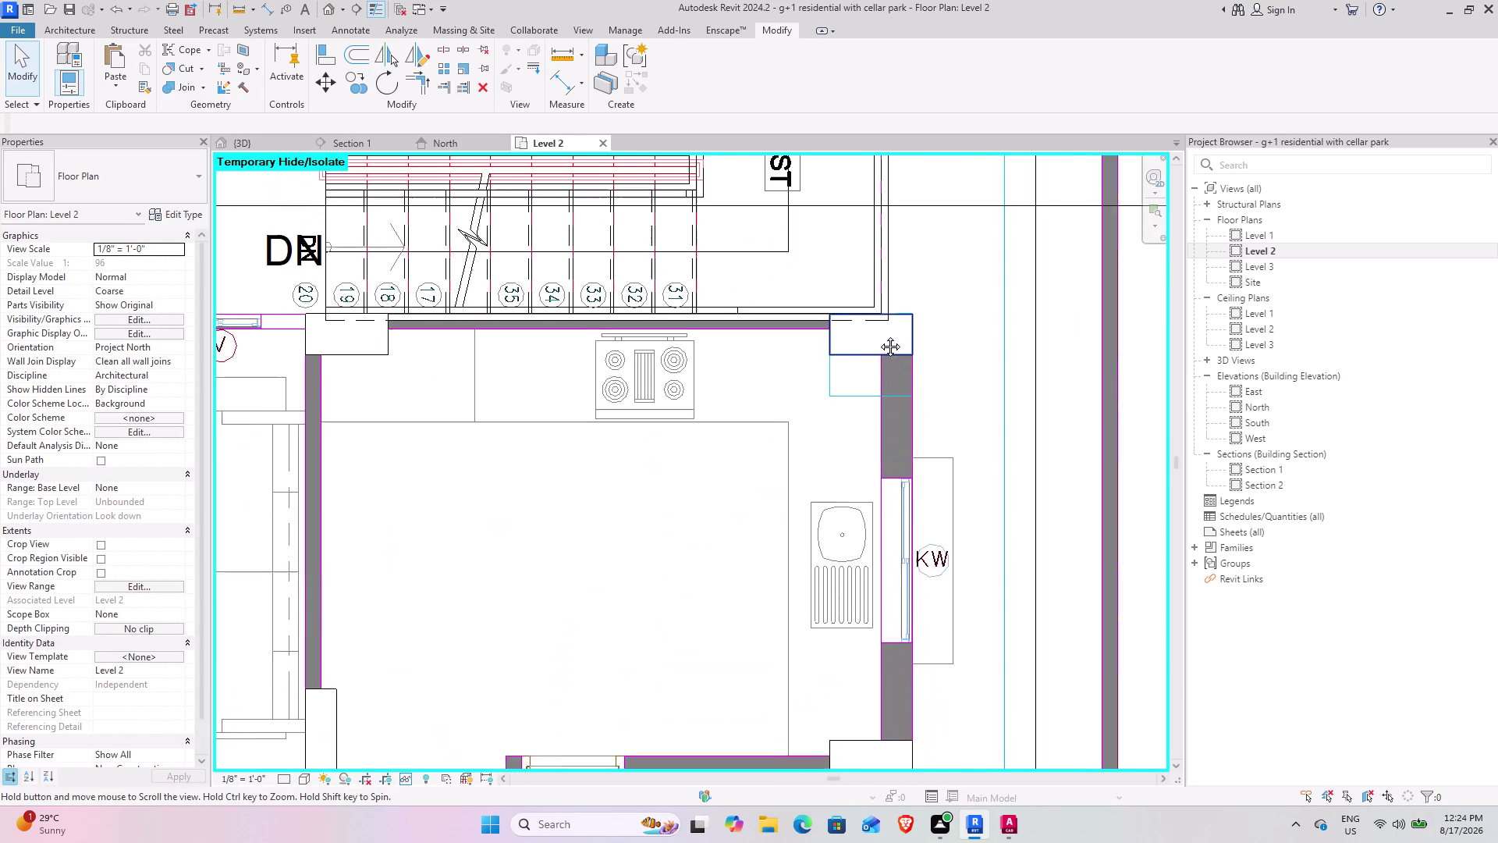
middle_drag(882, 320, 857, 389)
Change the kitchen-corner column from 12x24 to Rectangular Column 24x24.
click(850, 421)
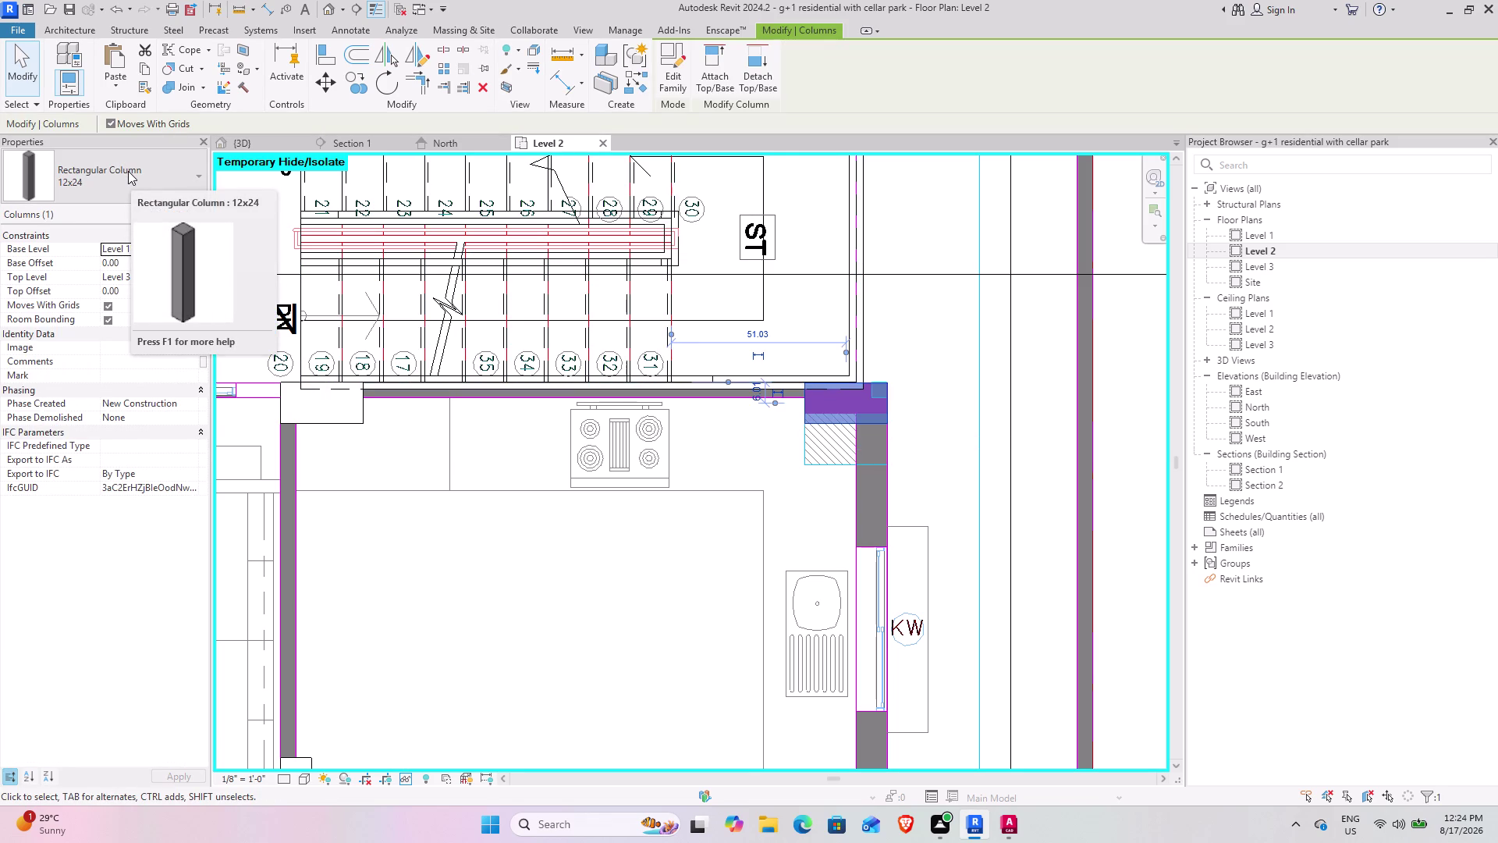
click(120, 160)
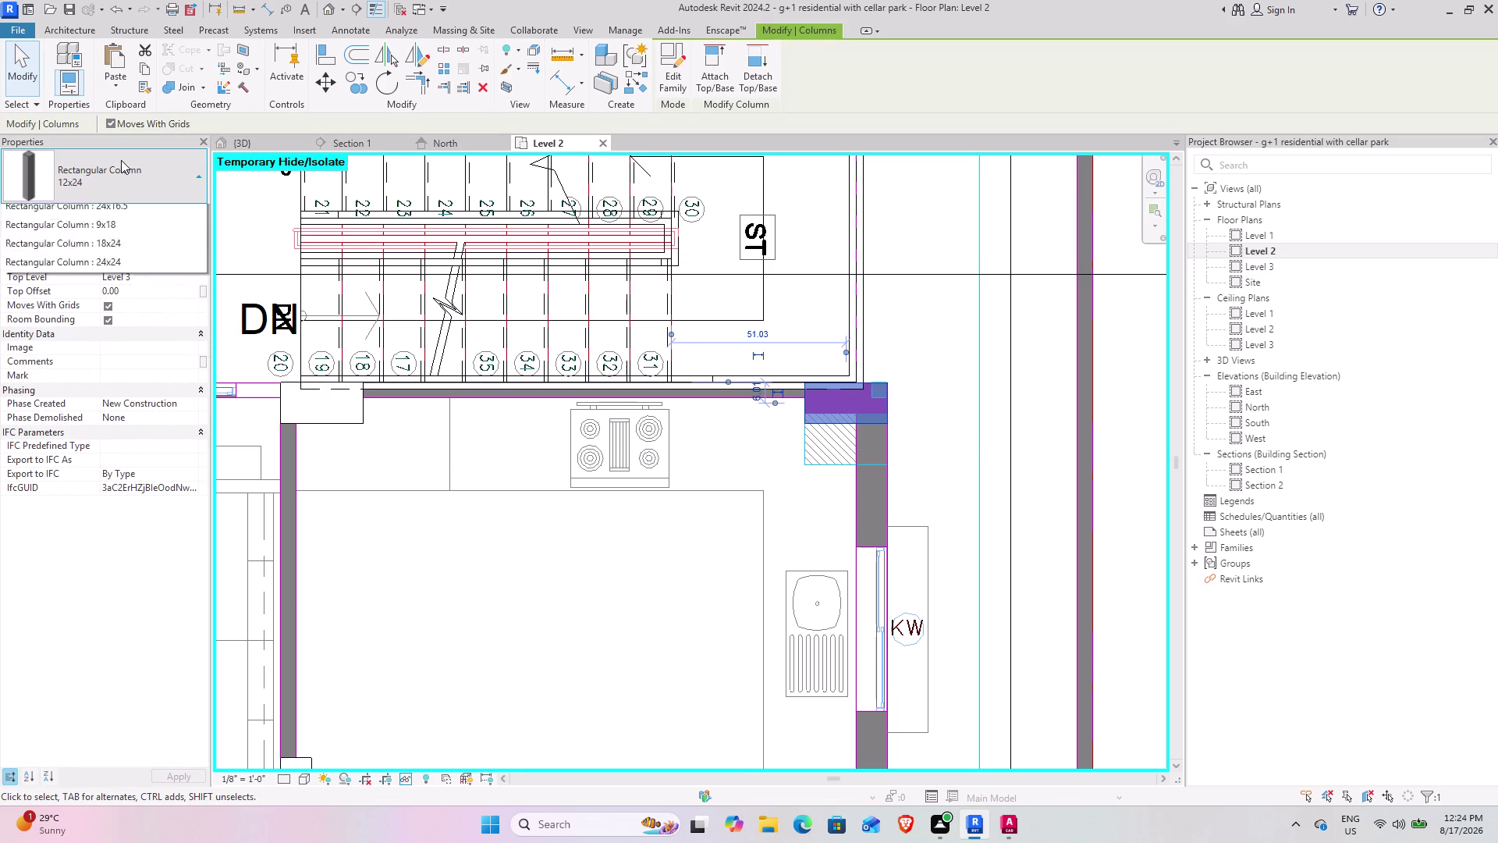
click(54, 374)
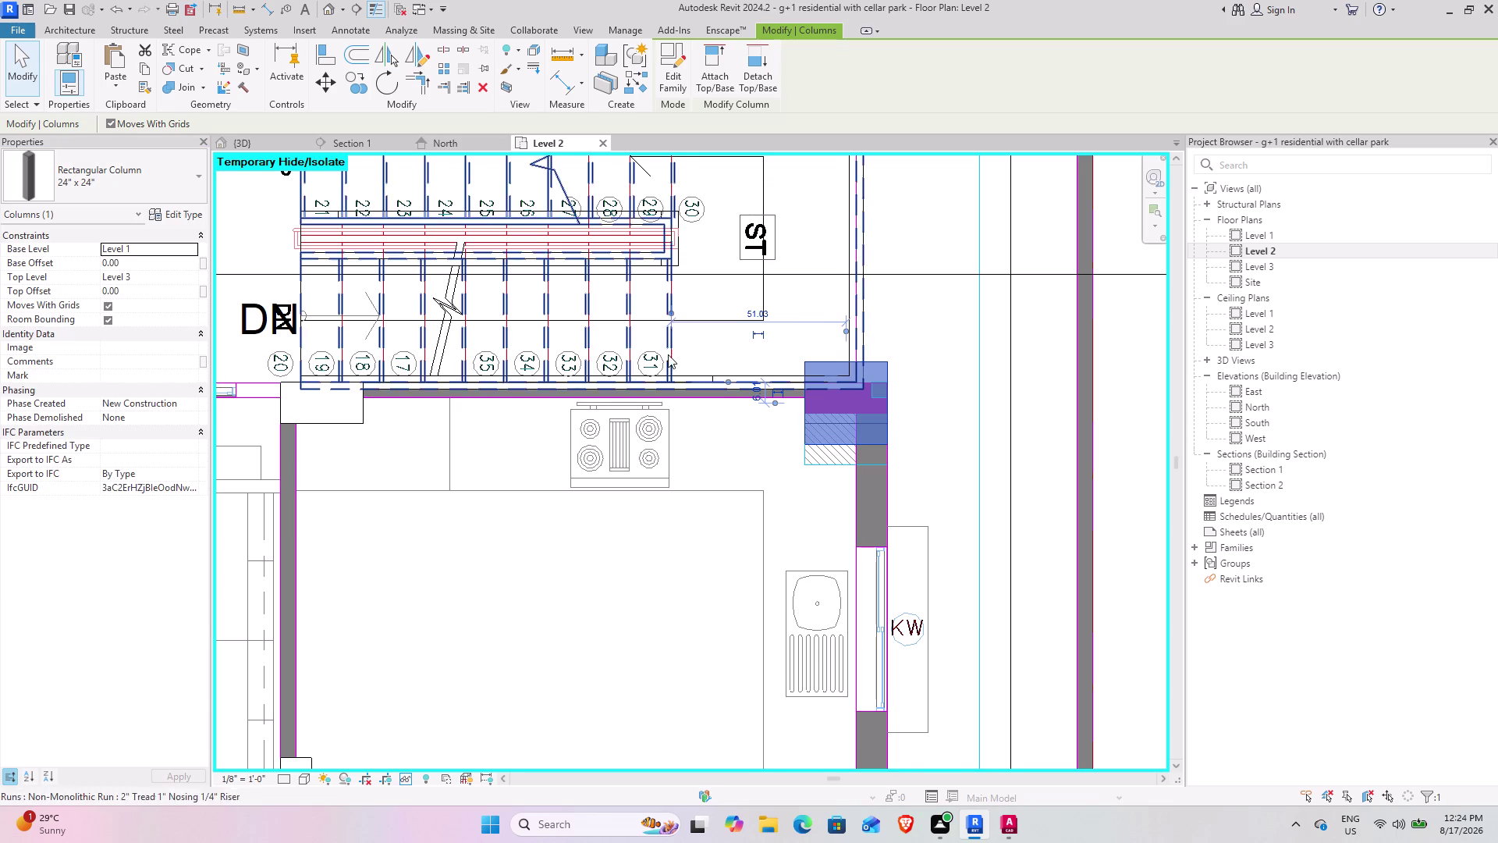
click(332, 58)
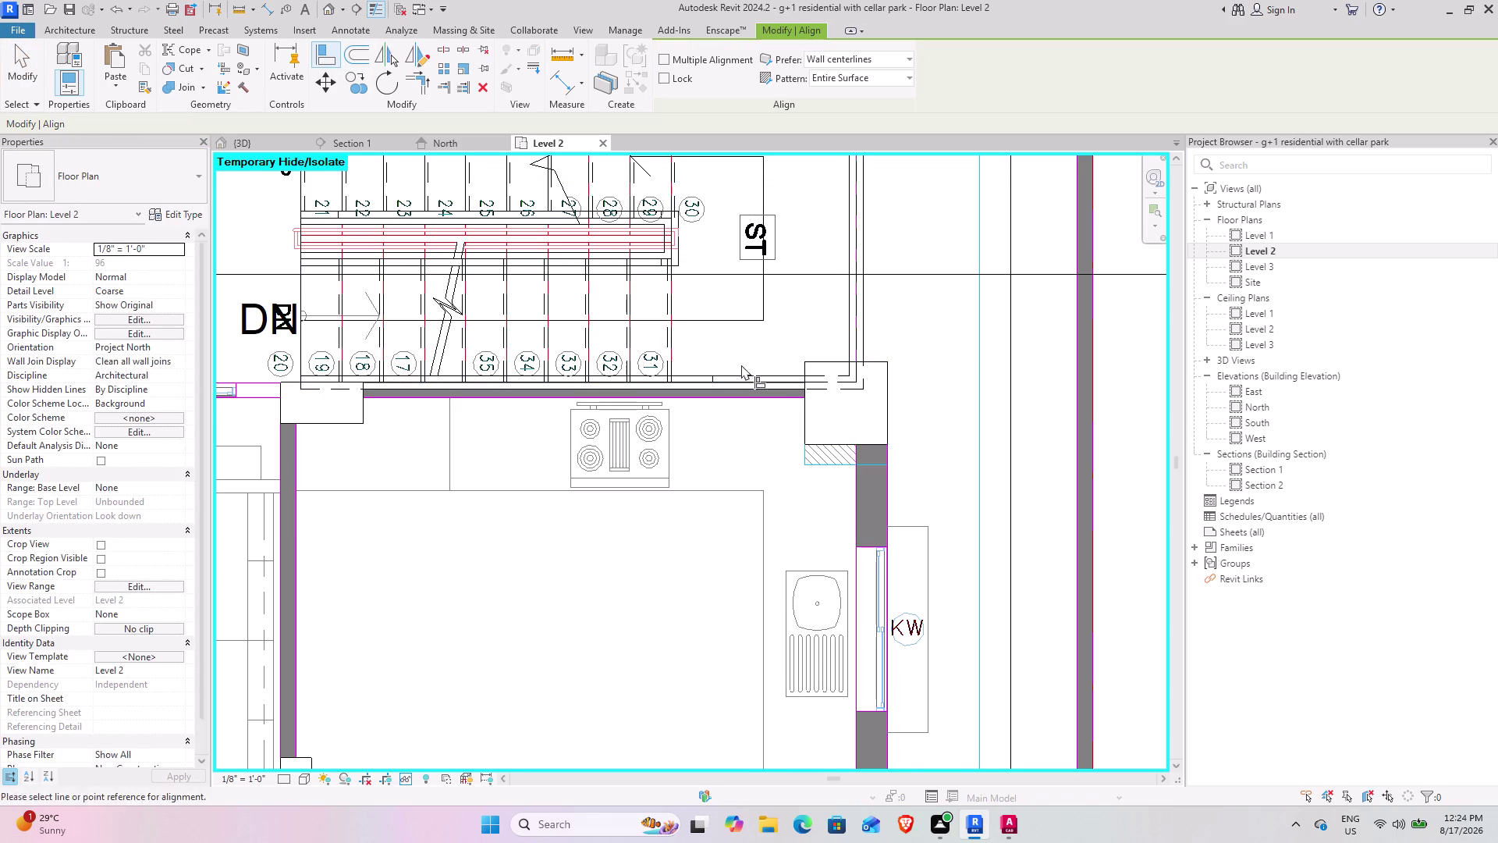
Align the 24x24 column's edge flush with the stair wall face, then exit Align.
scroll(up, 3)
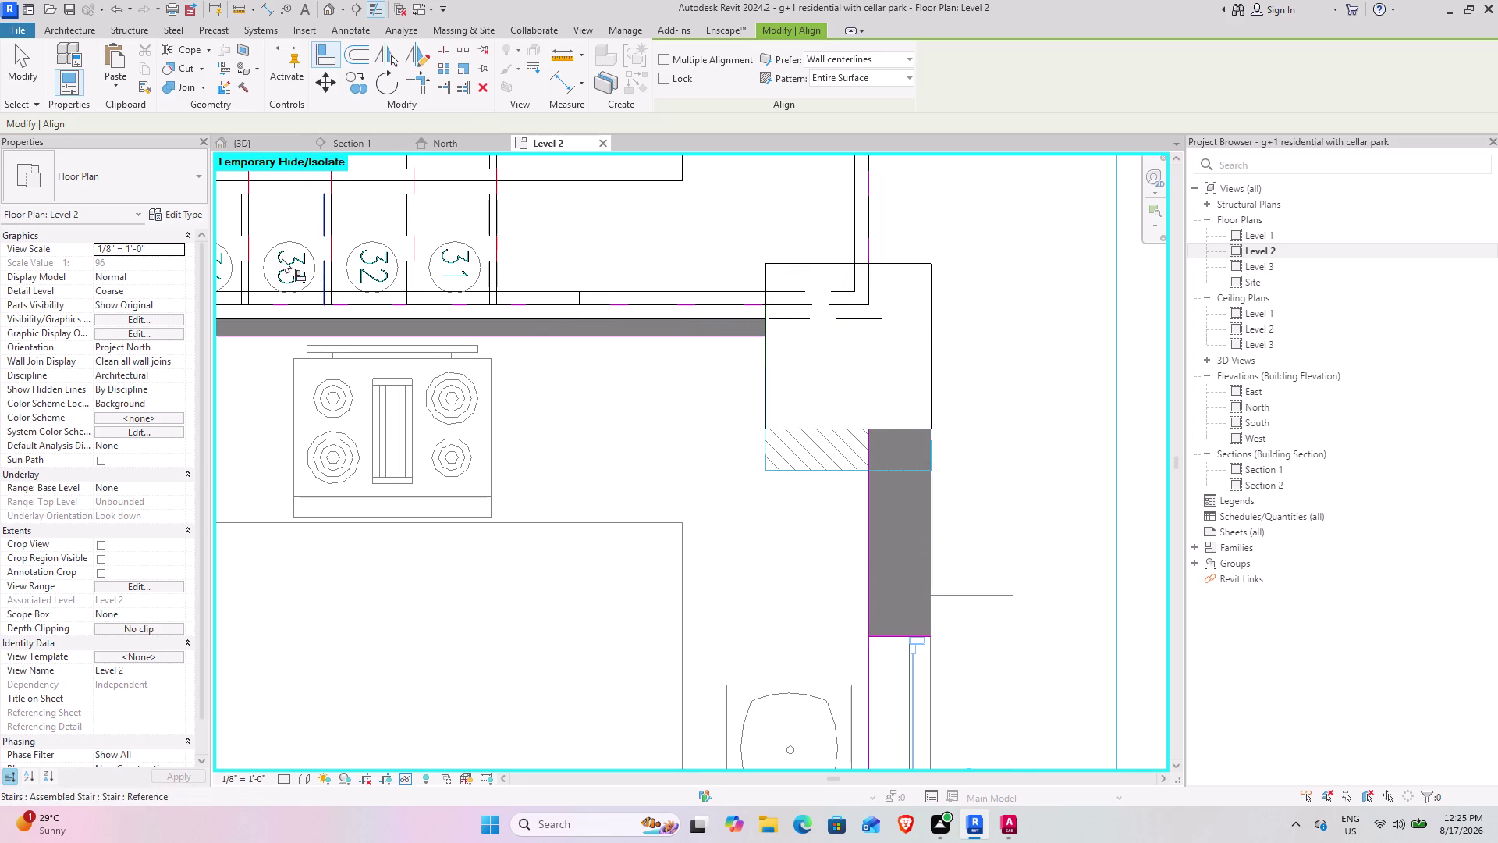
click(728, 318)
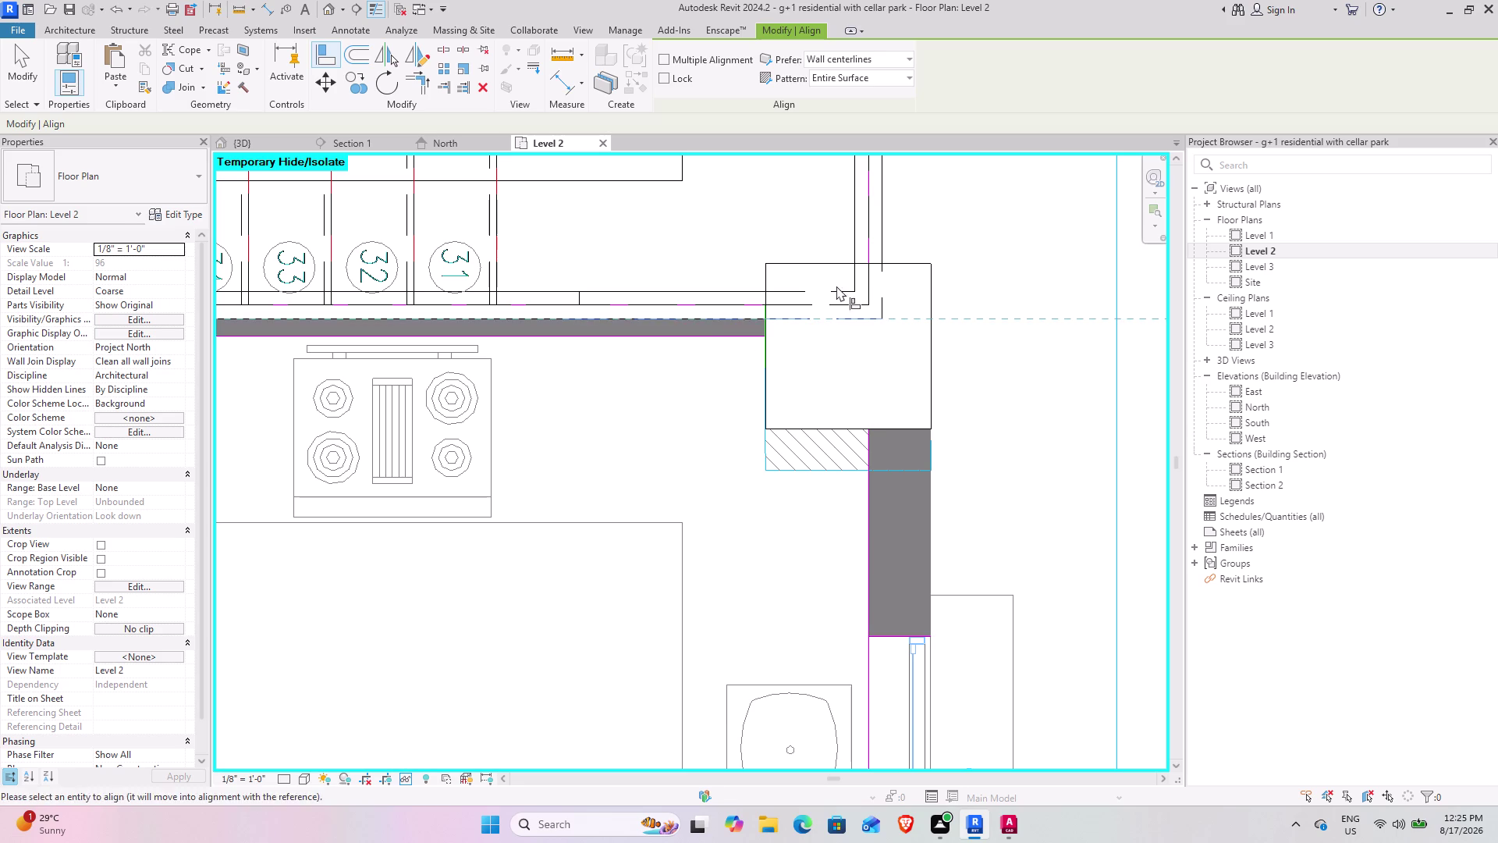
click(841, 263)
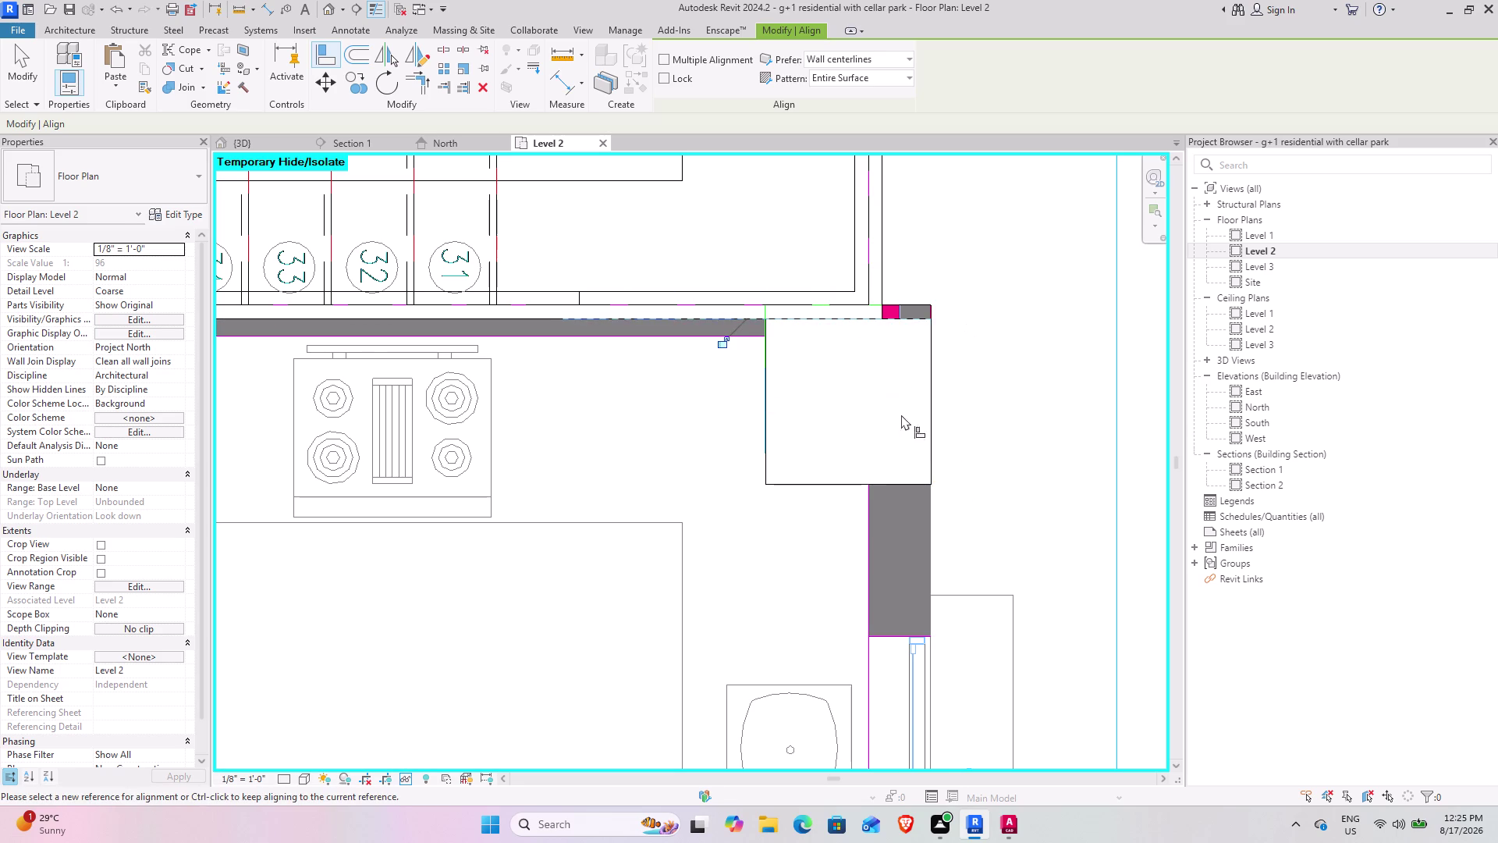
scroll(up, 3)
scroll(down, 3)
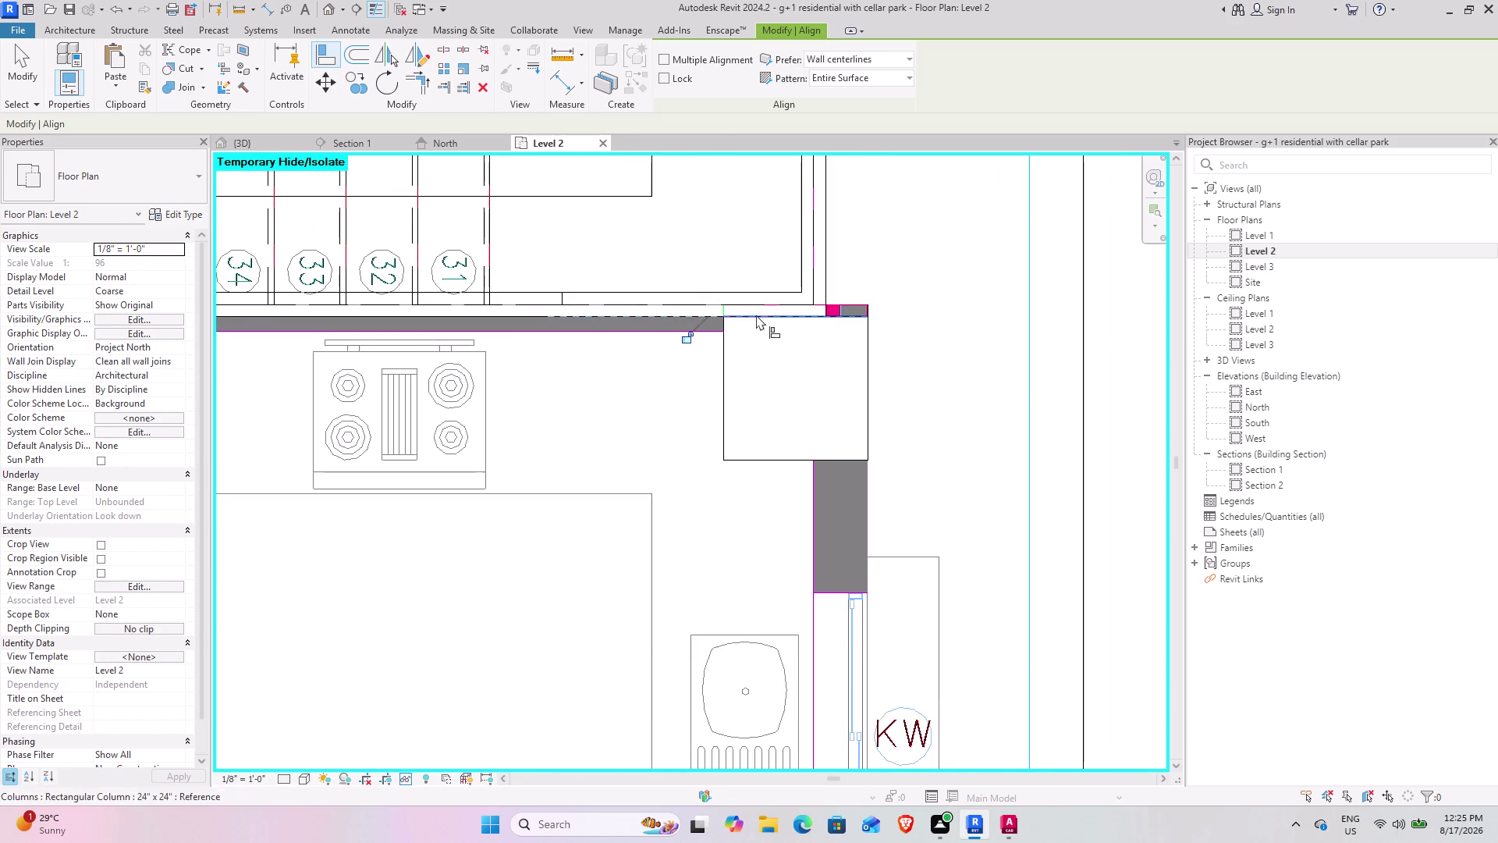
scroll(down, 3)
middle_drag(526, 257, 829, 403)
scroll(down, 3)
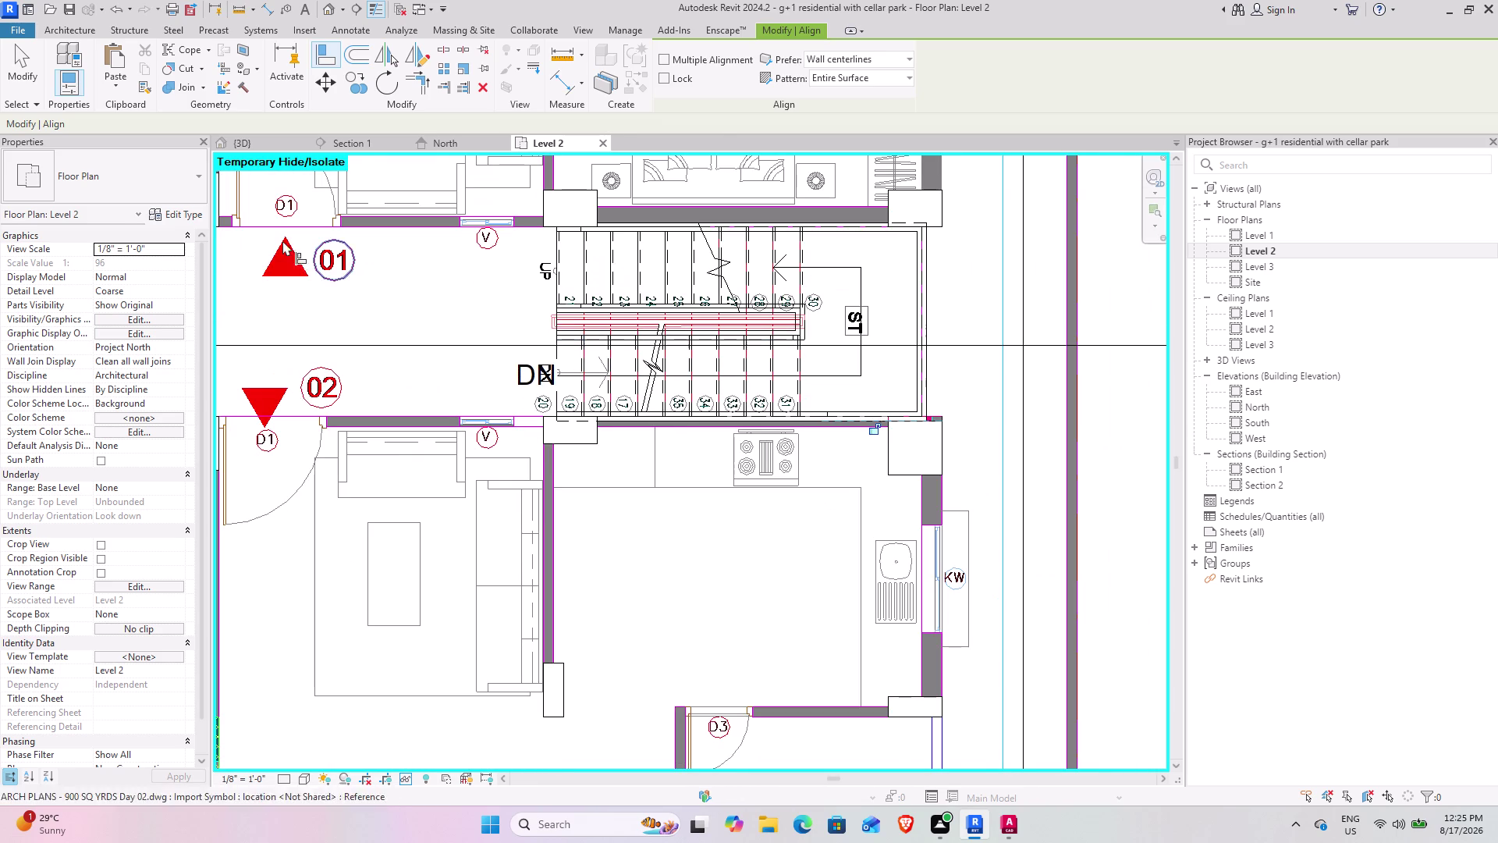
click(37, 61)
Pan to the column by the dining area.
scroll(down, 3)
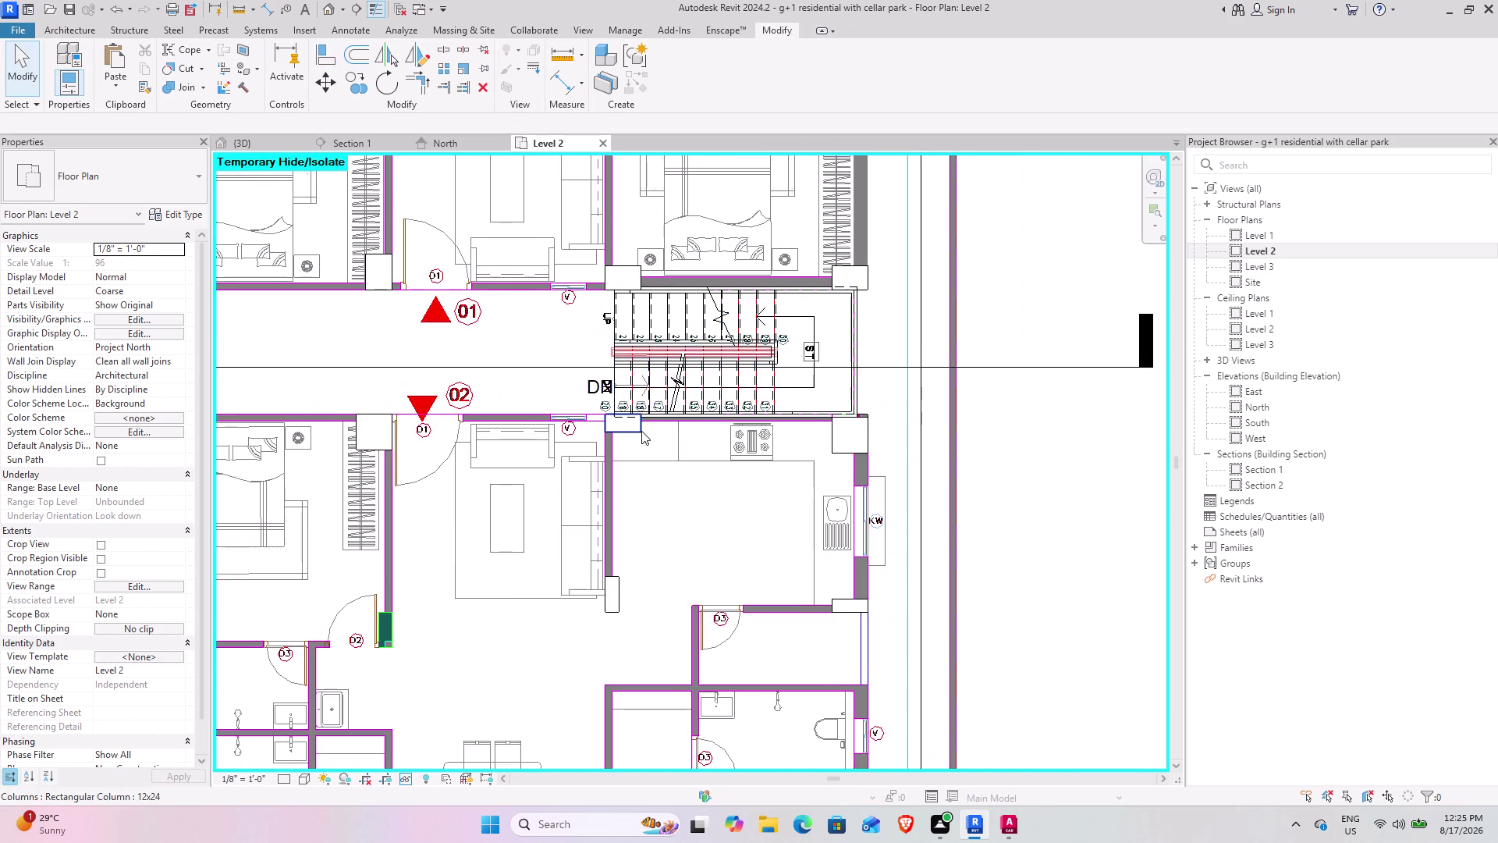
middle_drag(629, 429, 791, 239)
middle_drag(505, 408, 645, 227)
scroll(up, 3)
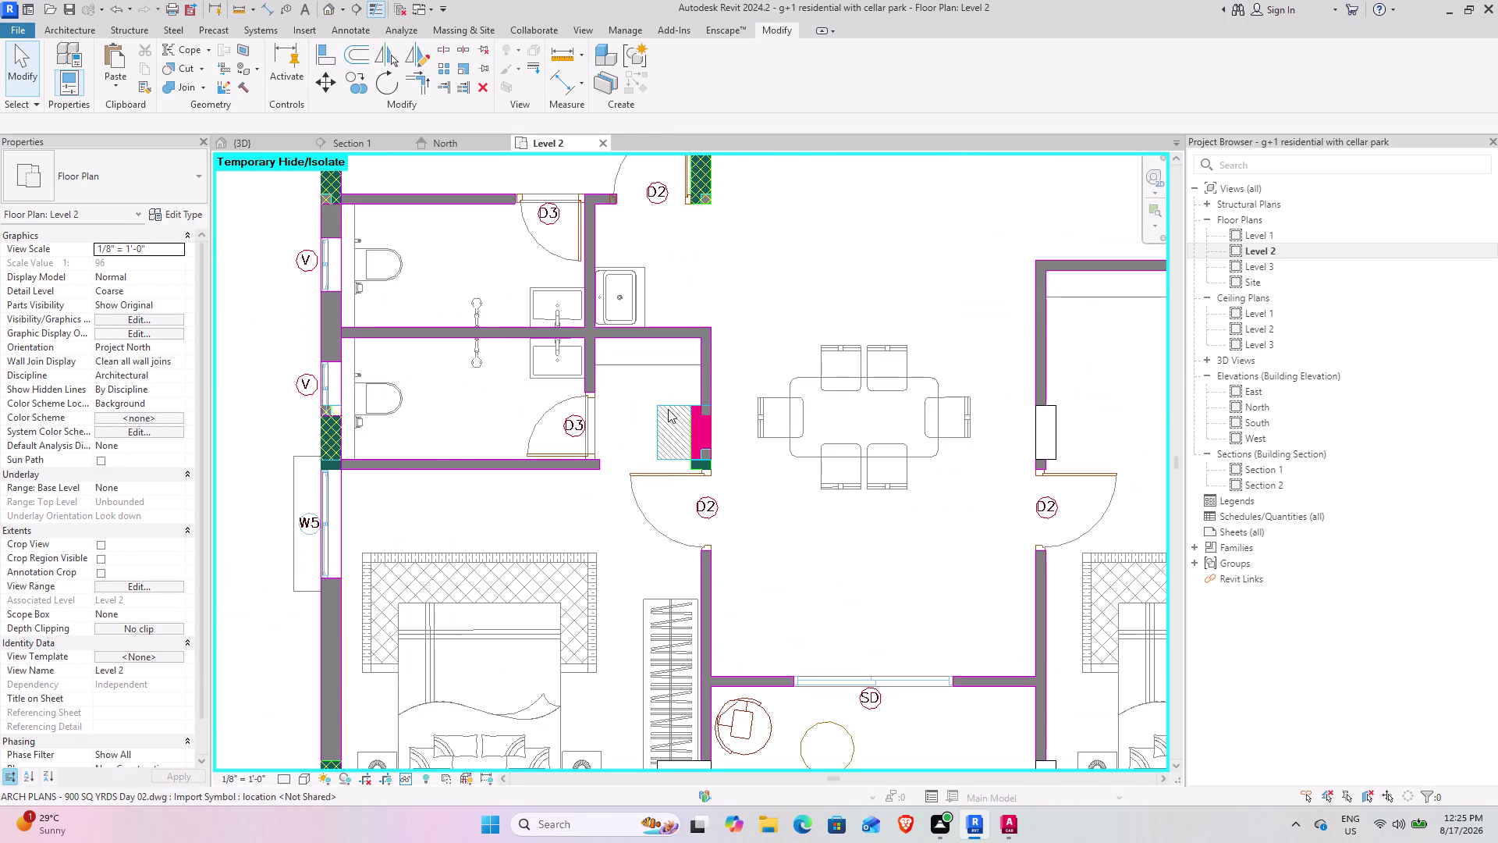